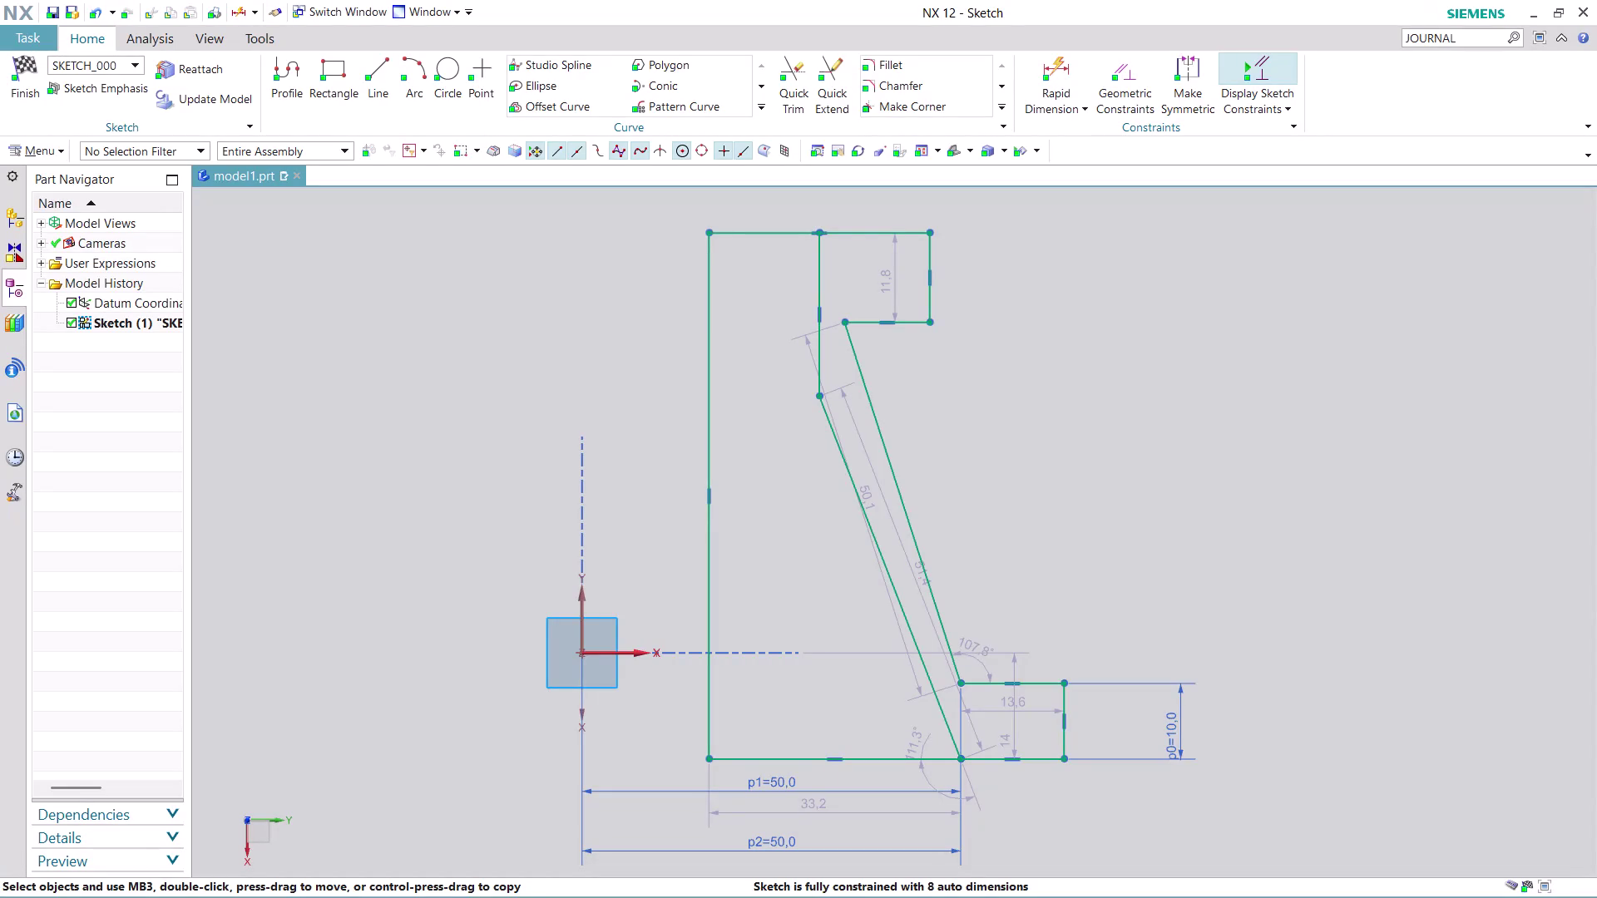
Dimension the overall width from the Y datum axis to the right end edge as 145/2.
scroll(down, 3)
scroll(up, 3)
scroll(down, 3)
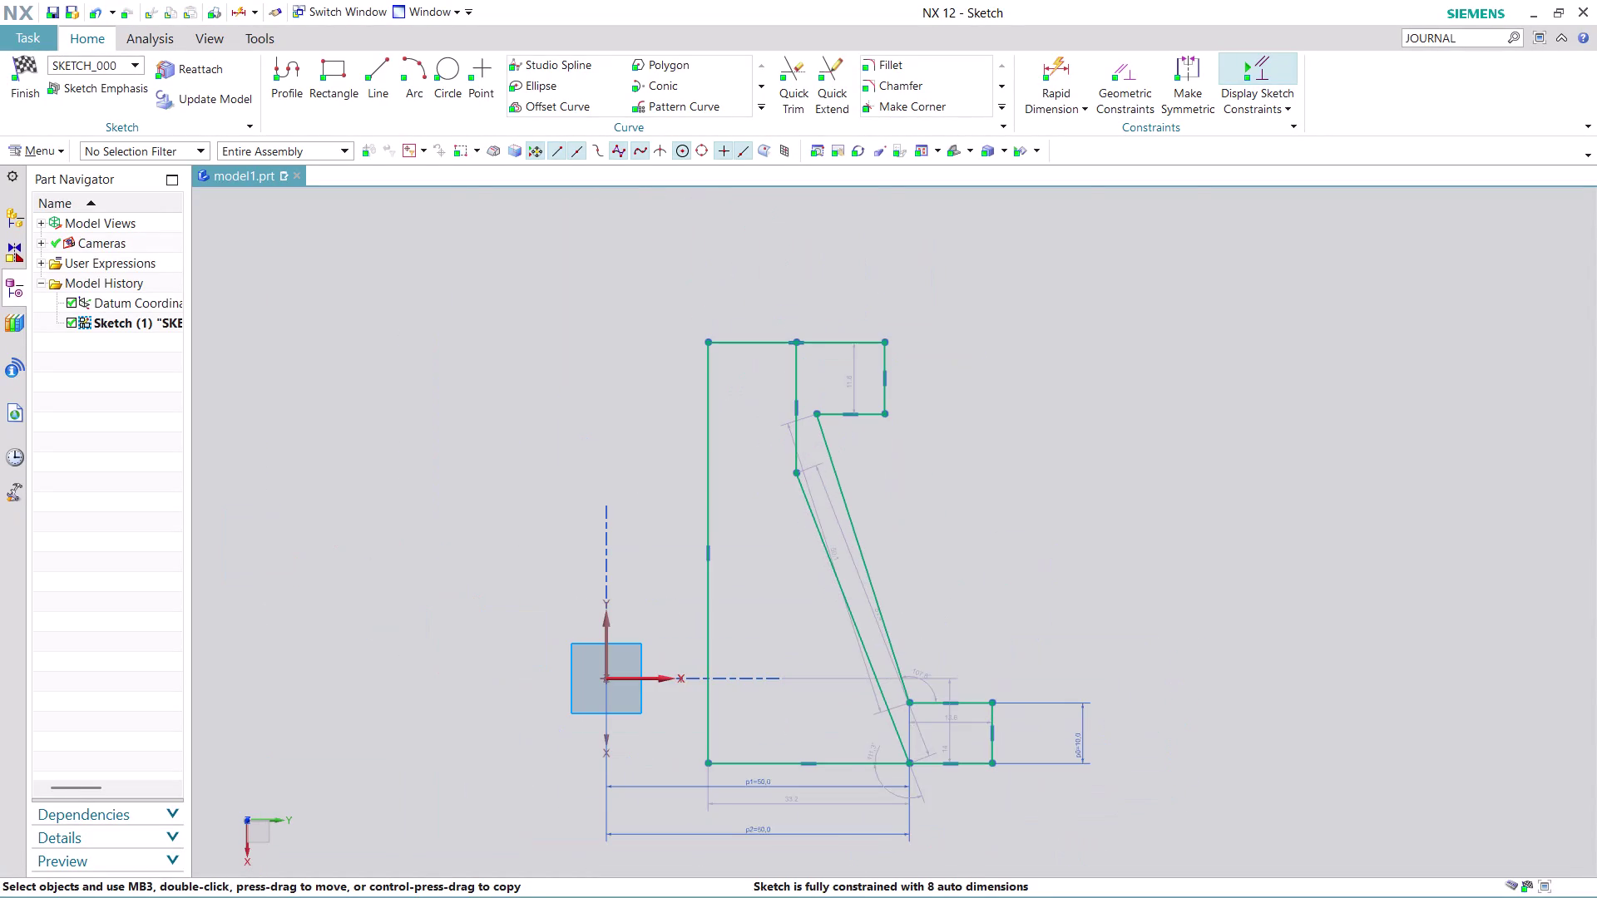
middle_drag(1016, 824, 1017, 638)
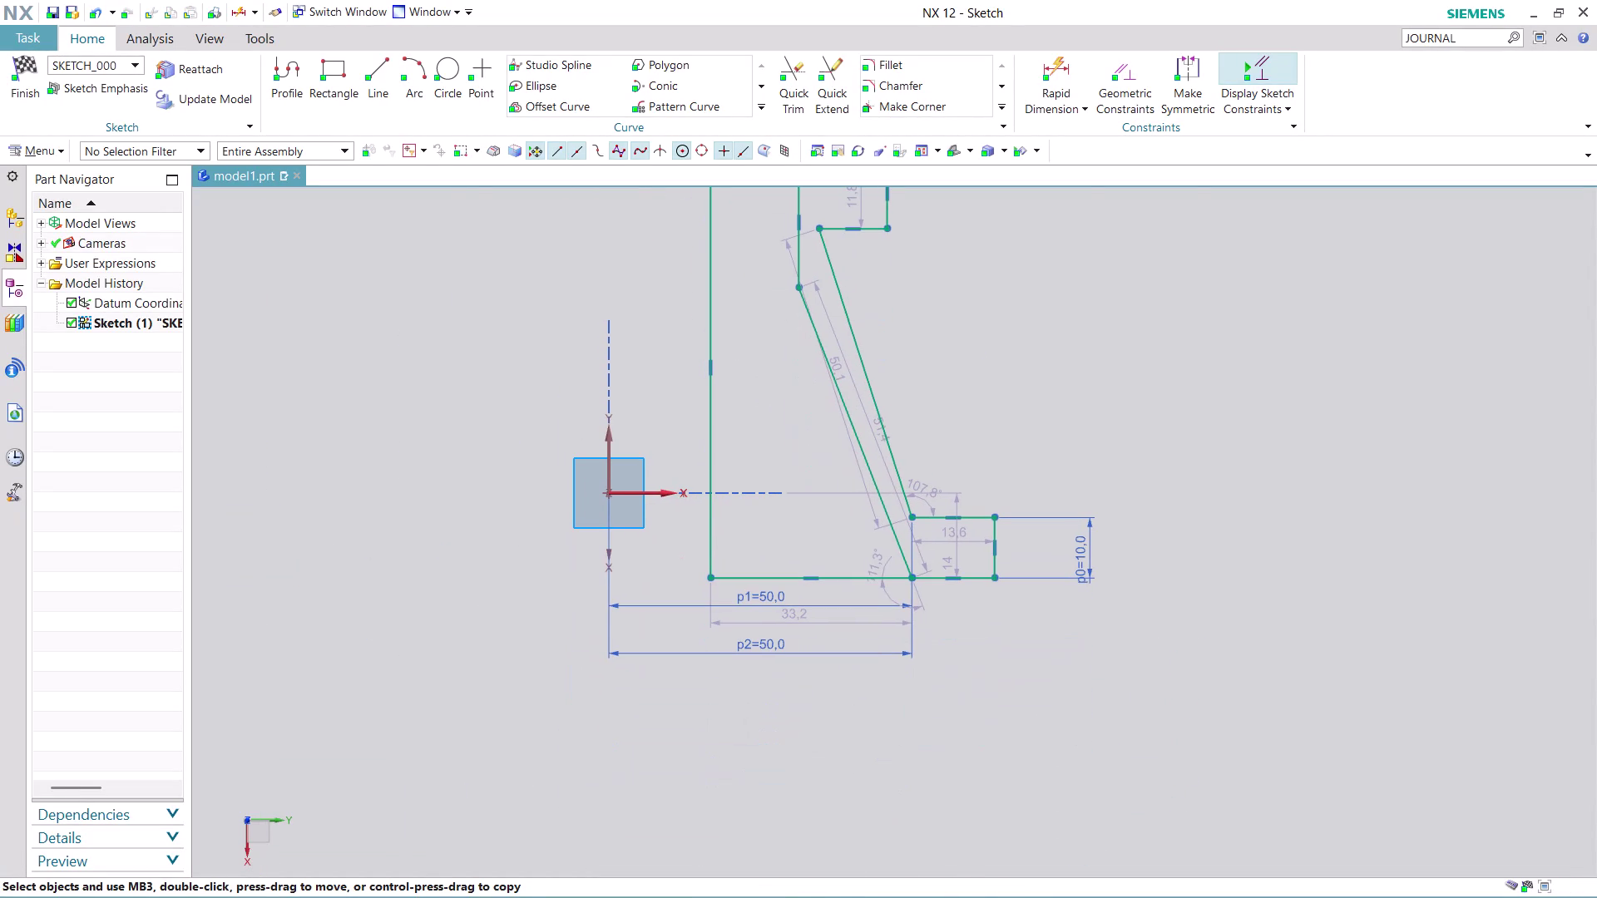
click(1059, 64)
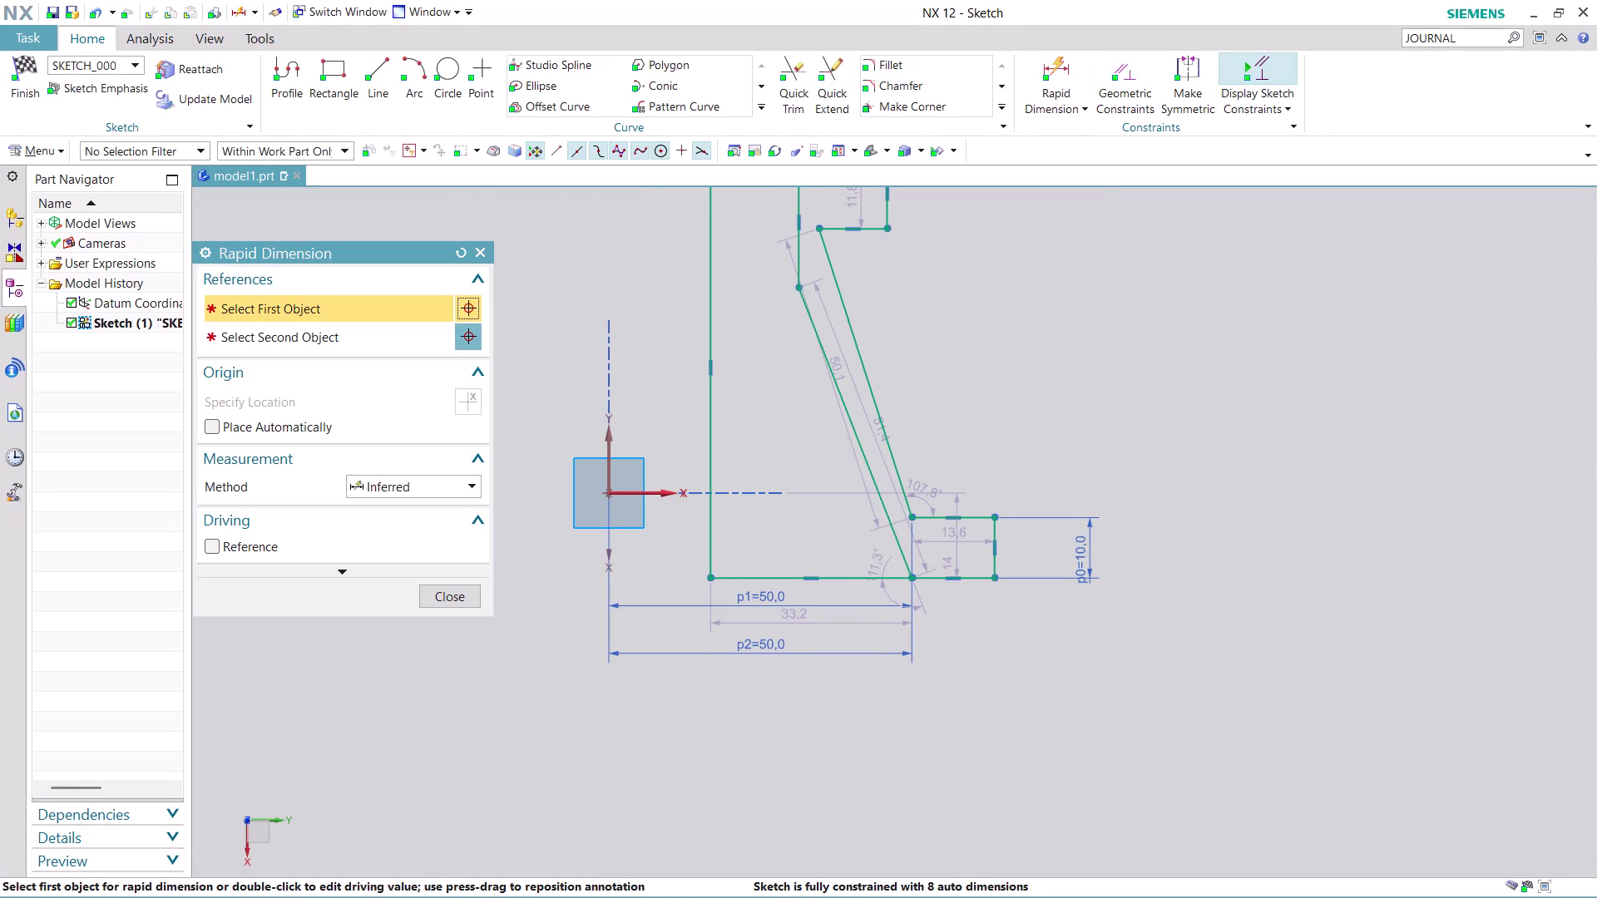
click(993, 533)
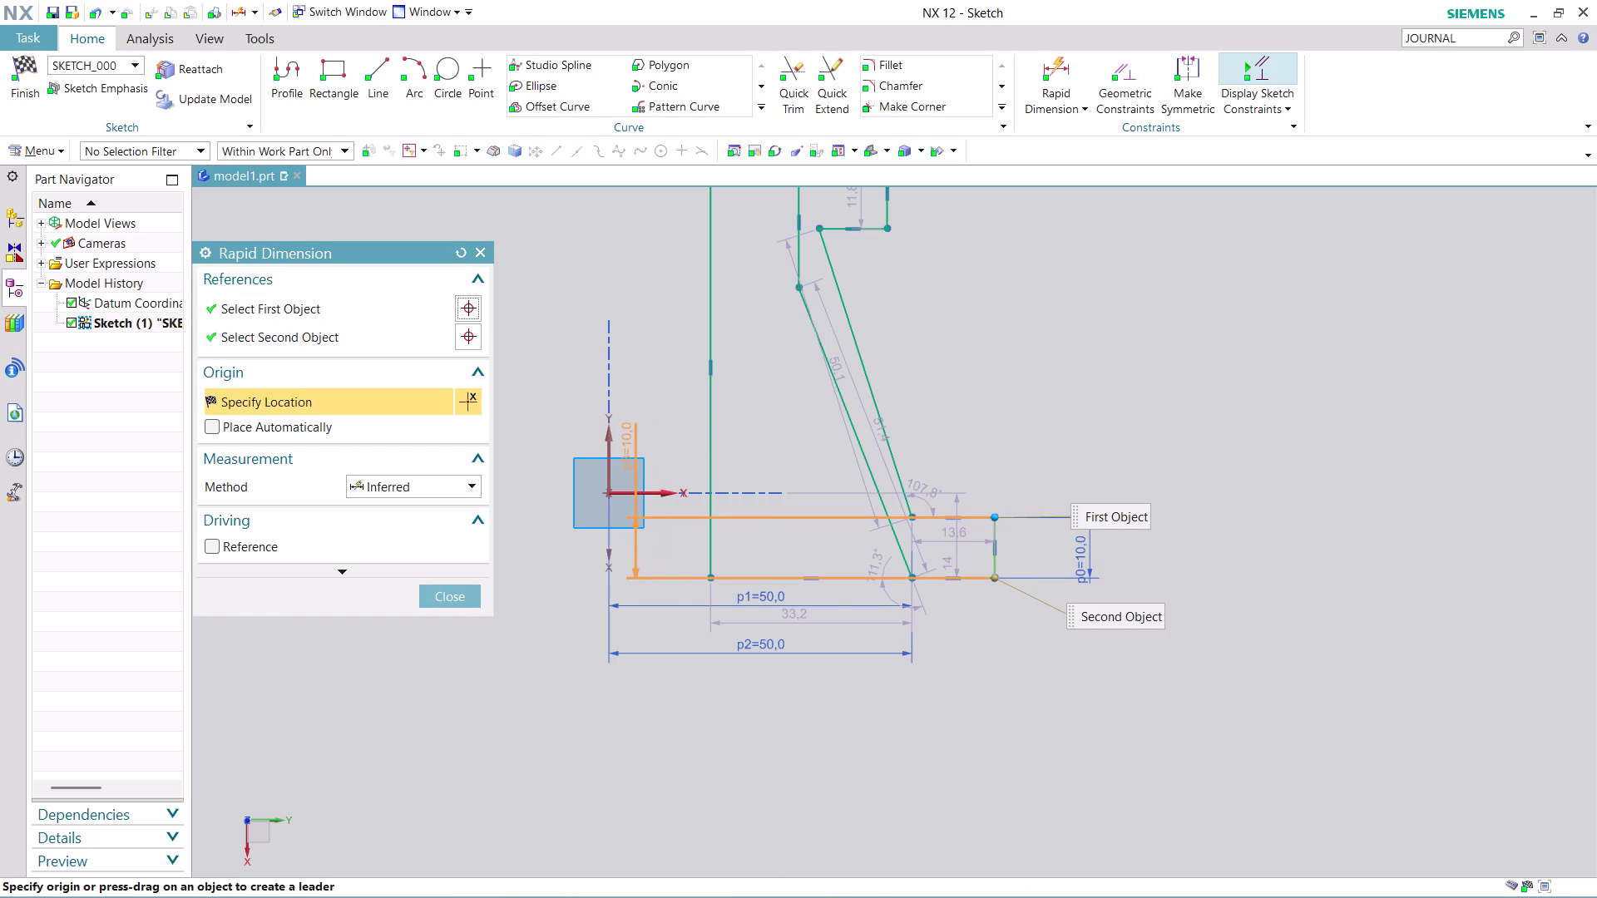
click(610, 438)
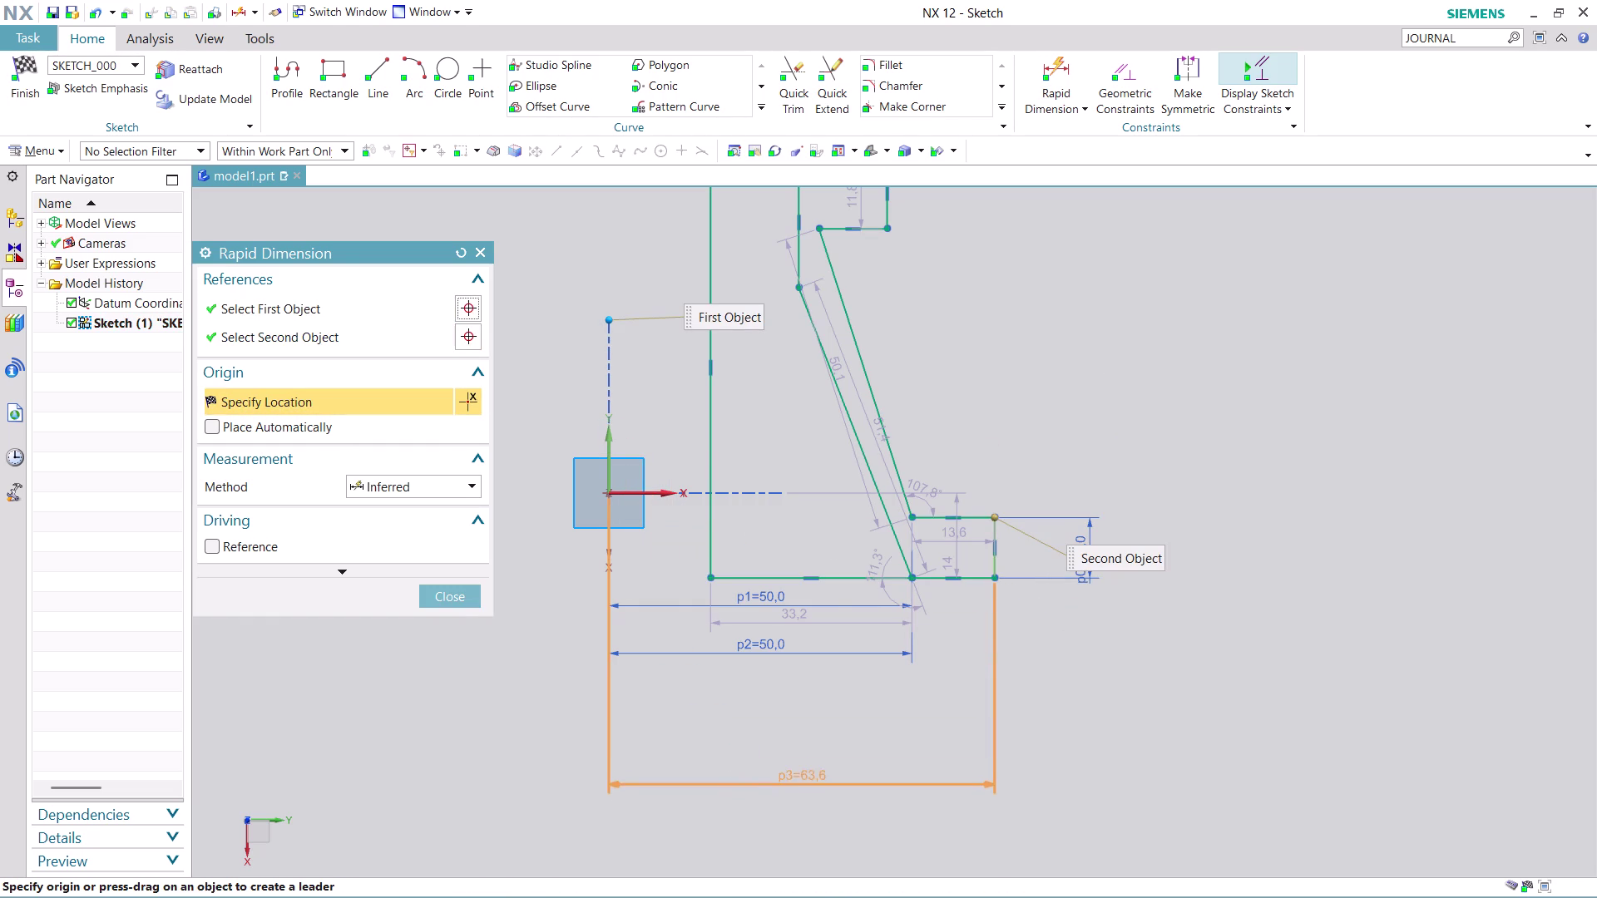
click(792, 726)
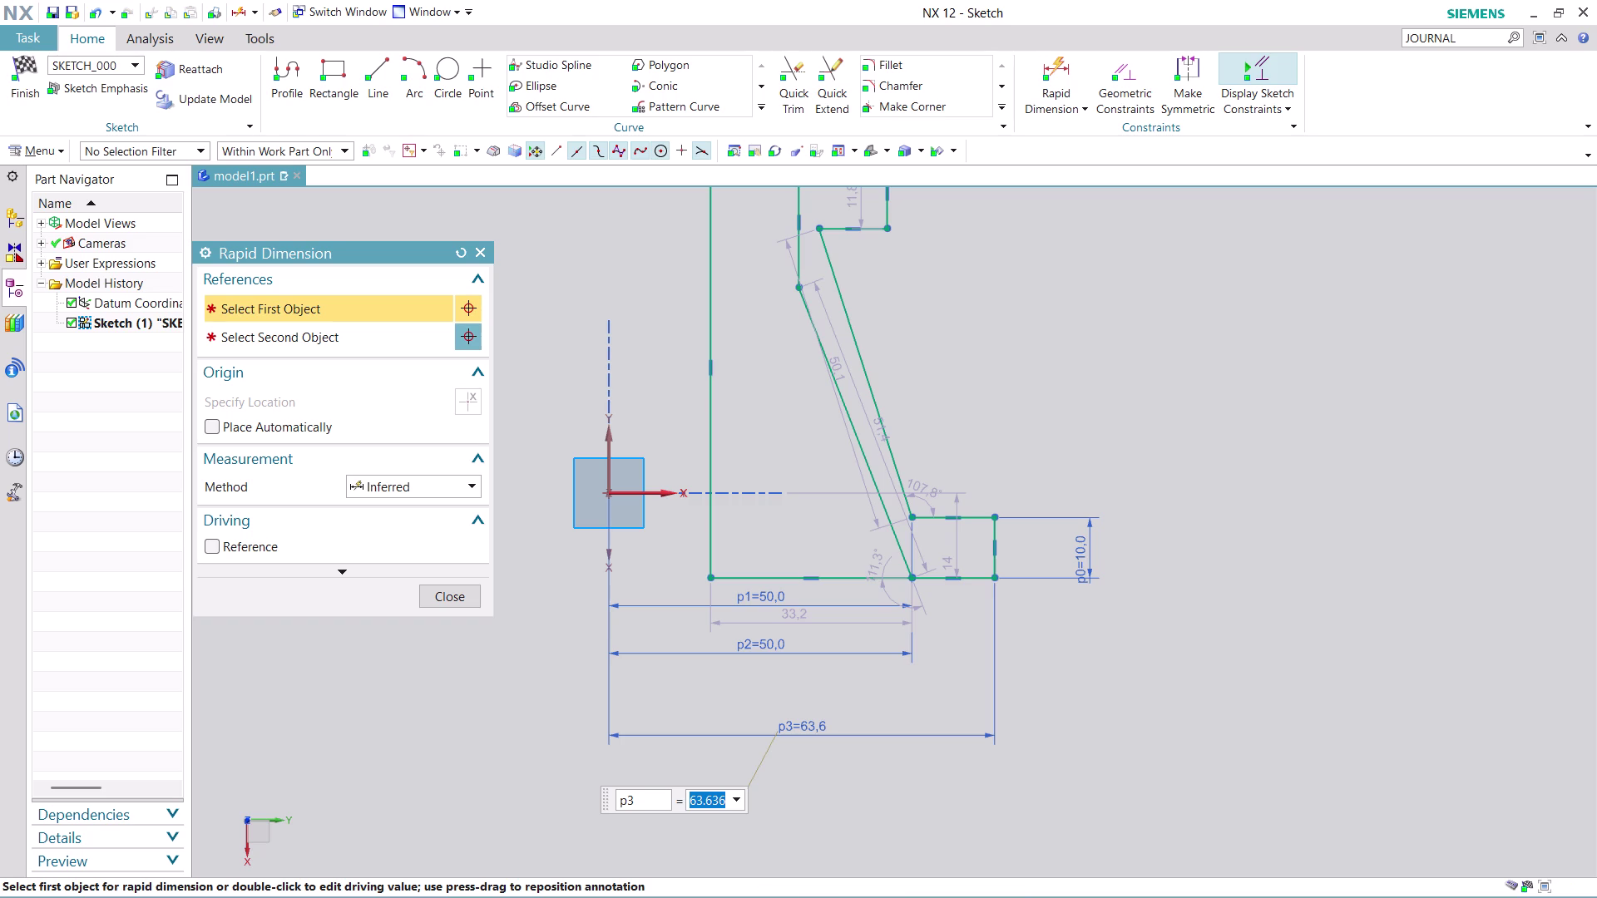
text(145/)
text(2)
key(Return)
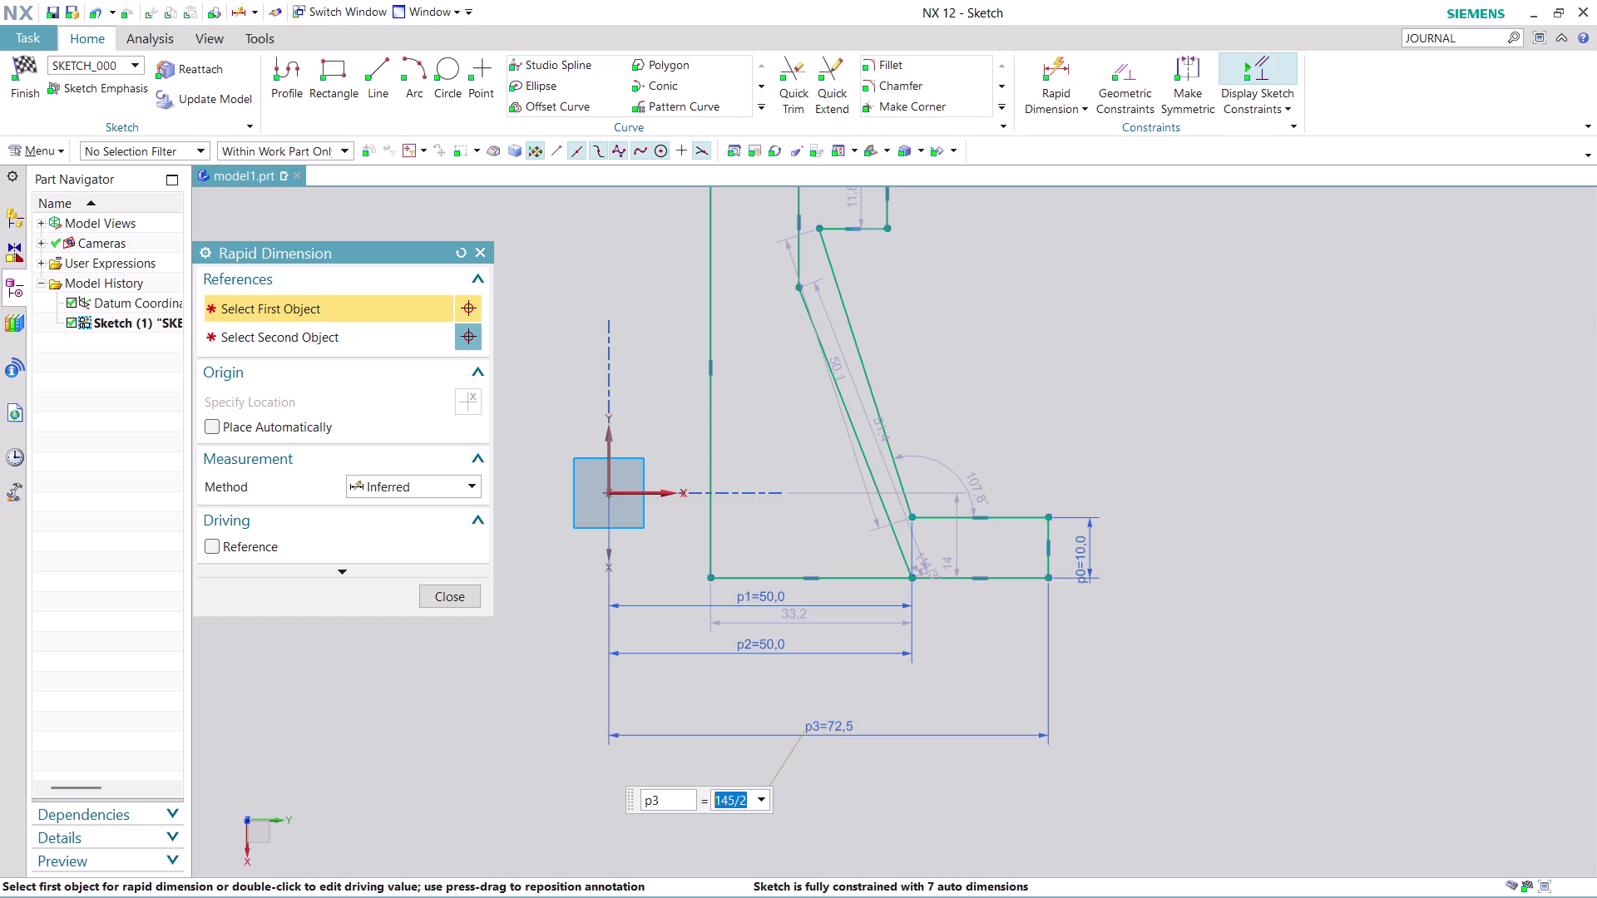
scroll(down, 3)
scroll(up, 3)
scroll(up, 3)
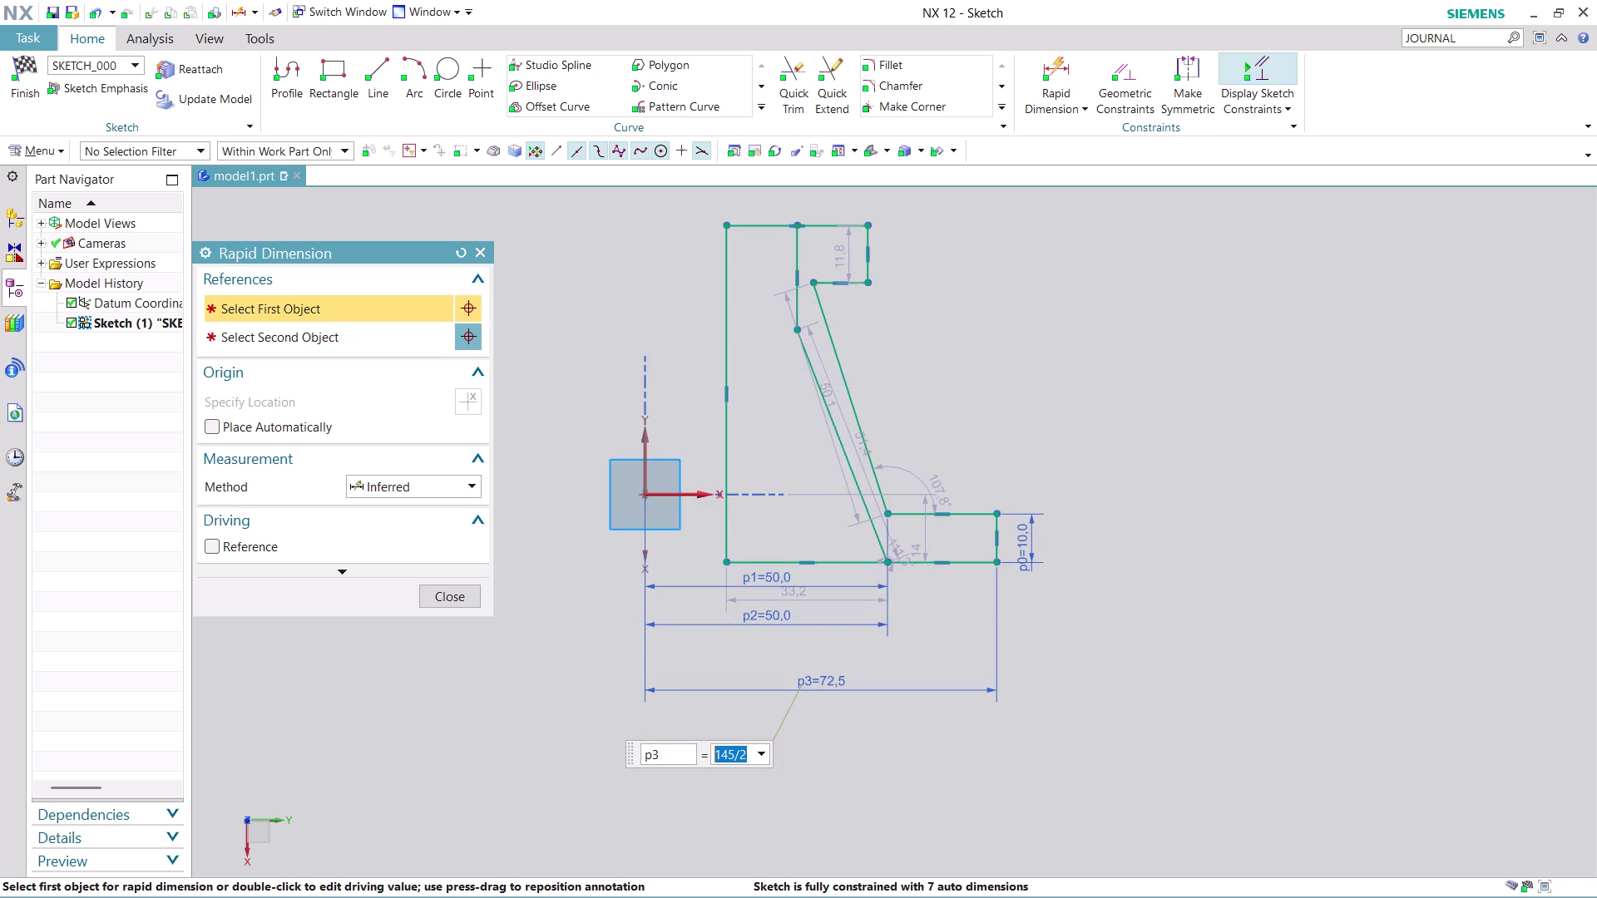
Pick the two slanted lines, then cancel the unwanted angle dimension.
scroll(up, 3)
scroll(down, 3)
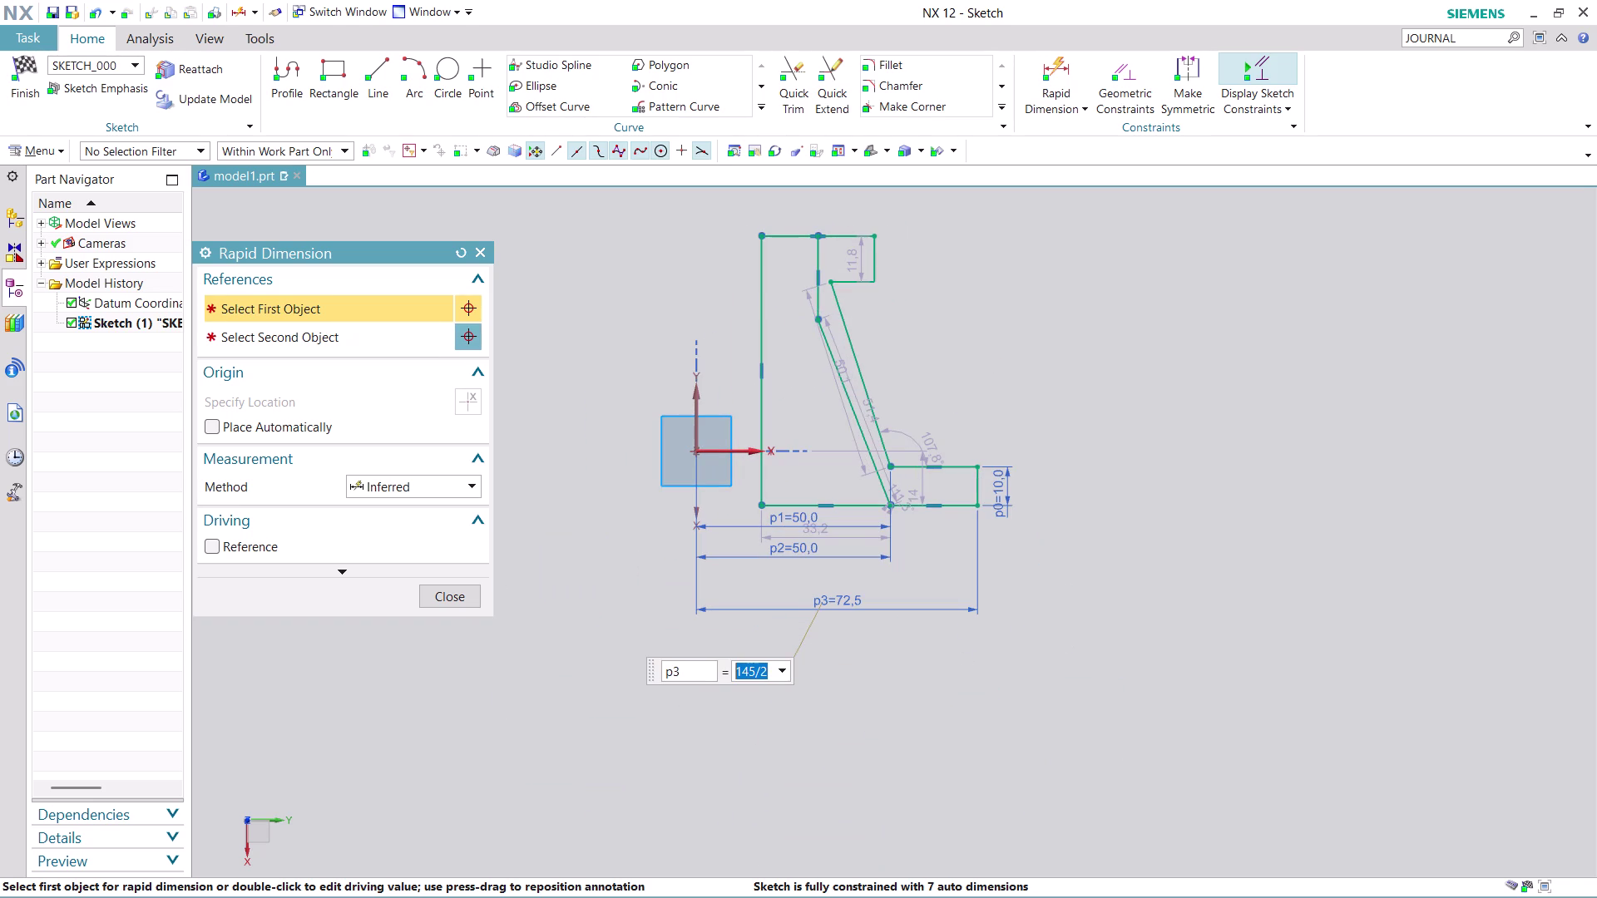
click(836, 360)
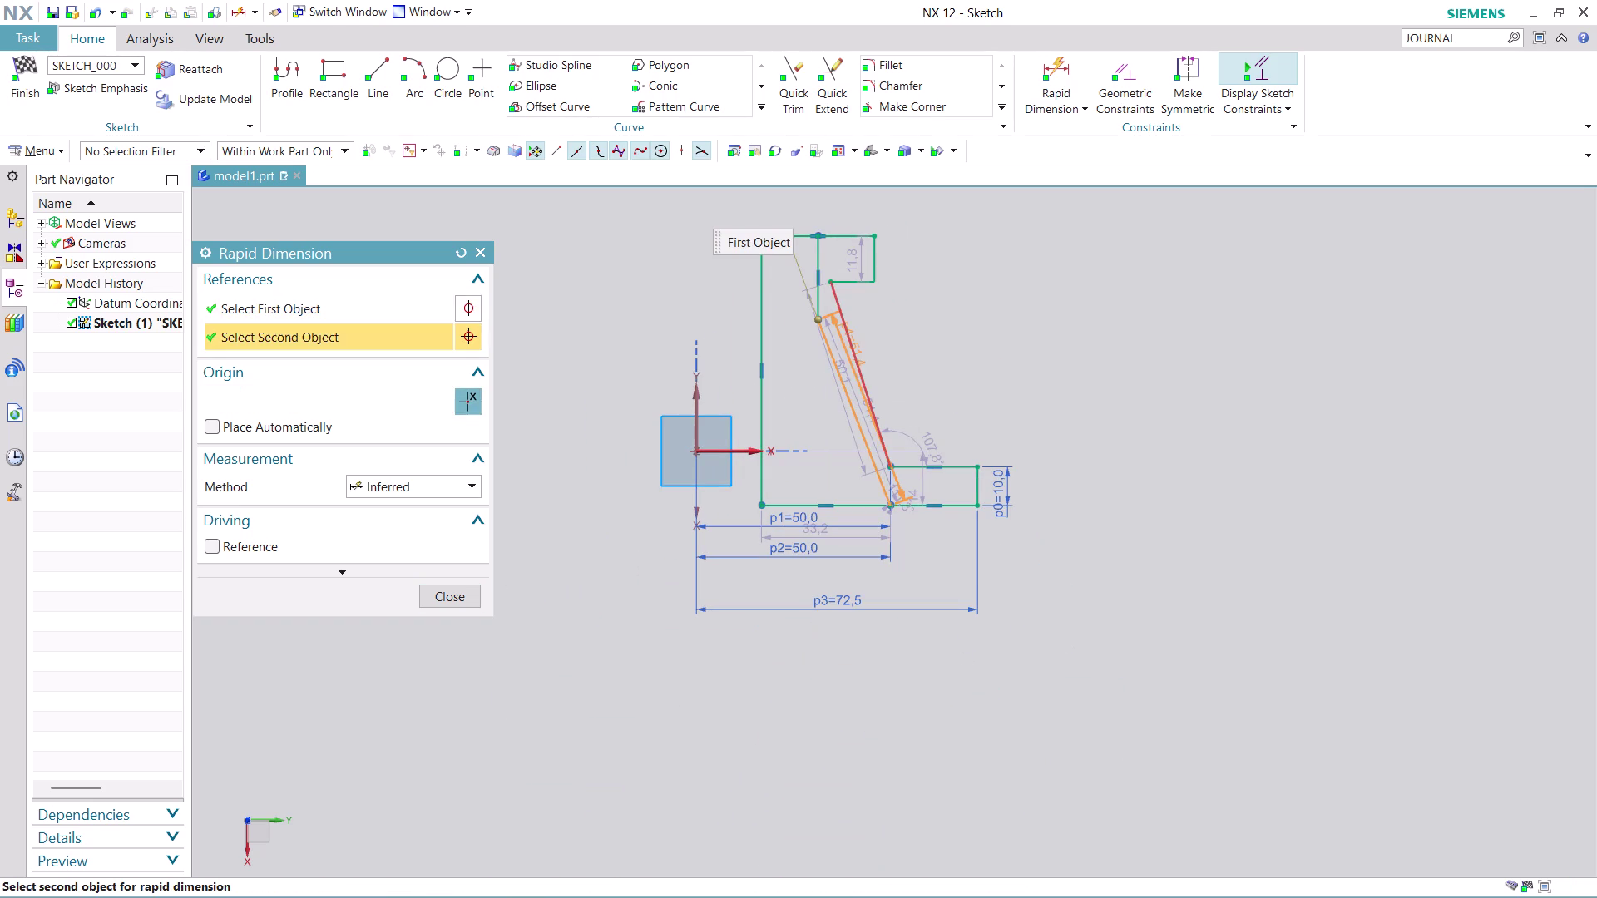
click(853, 343)
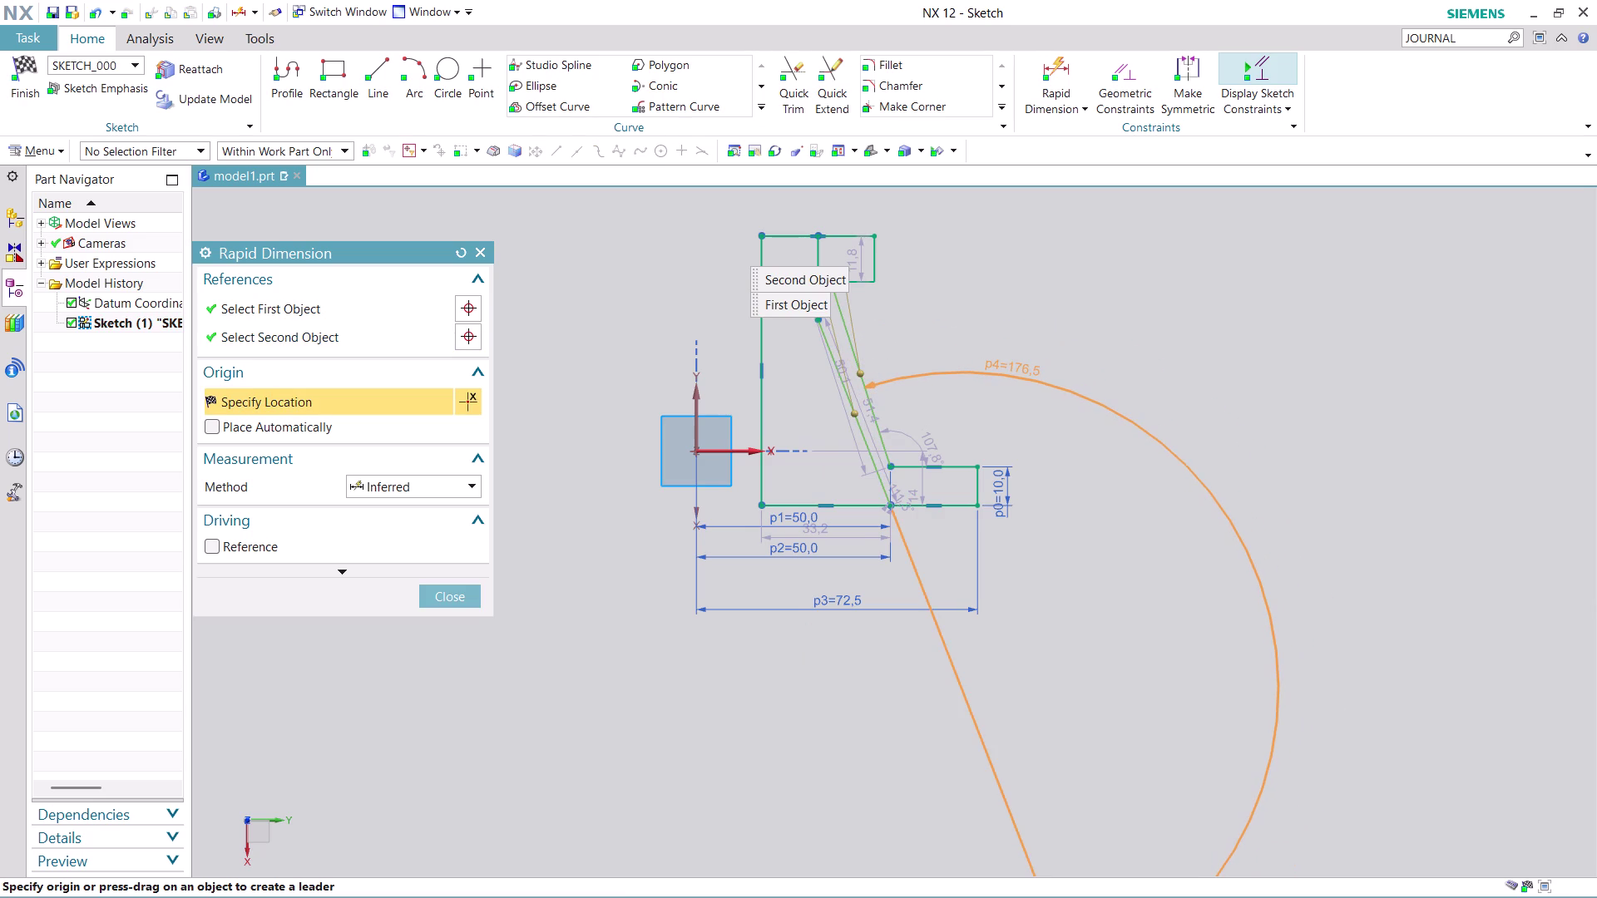
key(Escape)
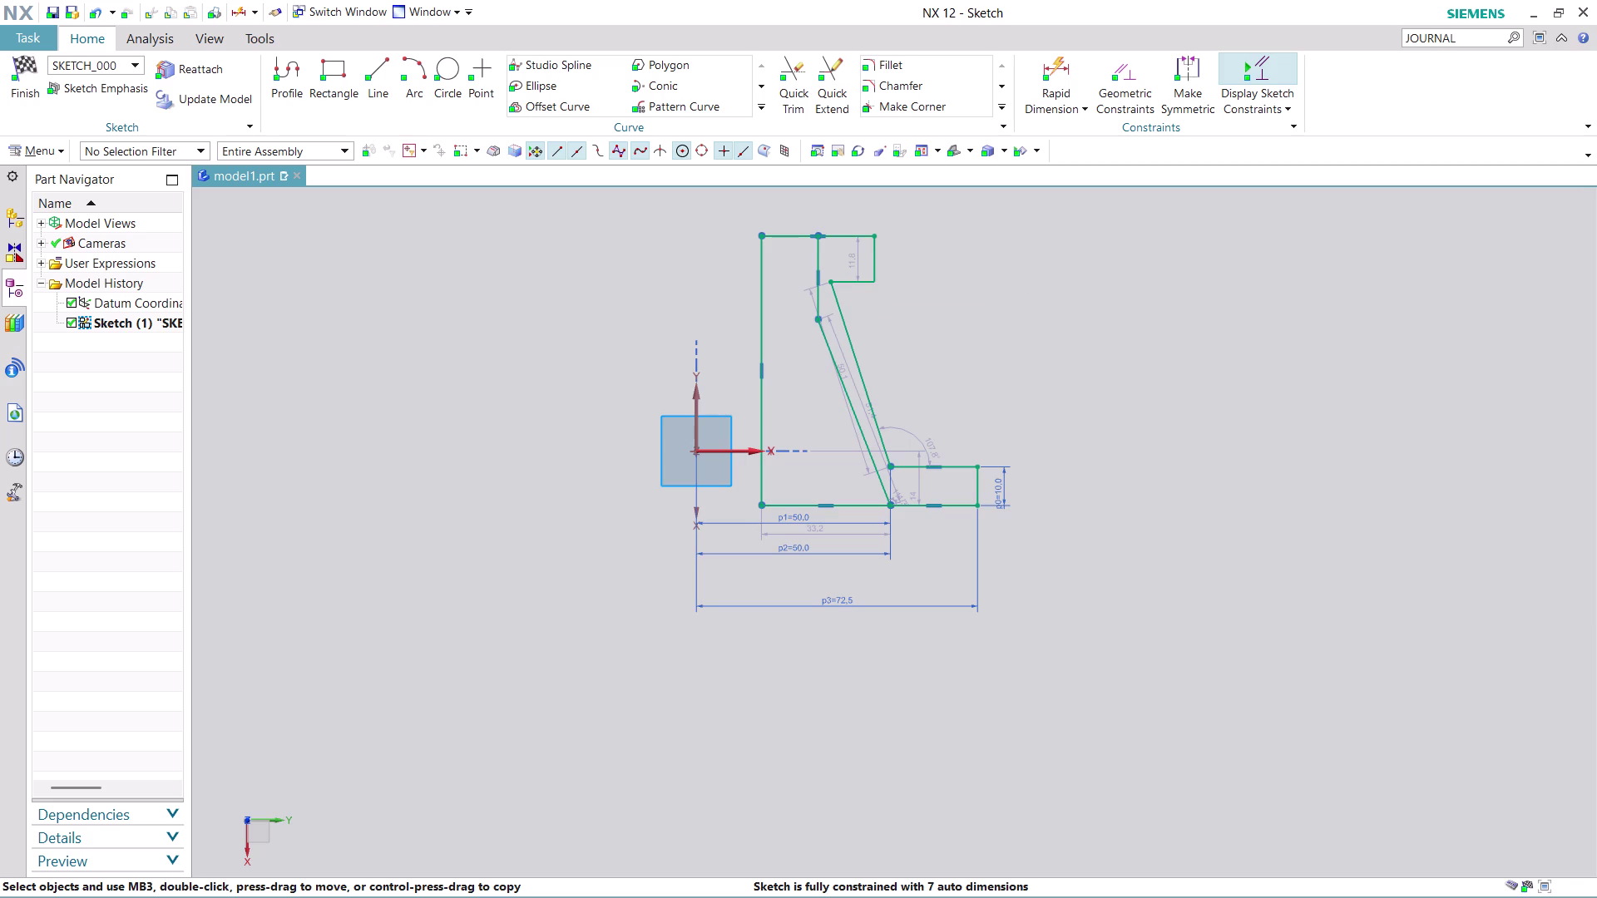
Delete Line9 from the bracket profile sketch.
right_click(822, 258)
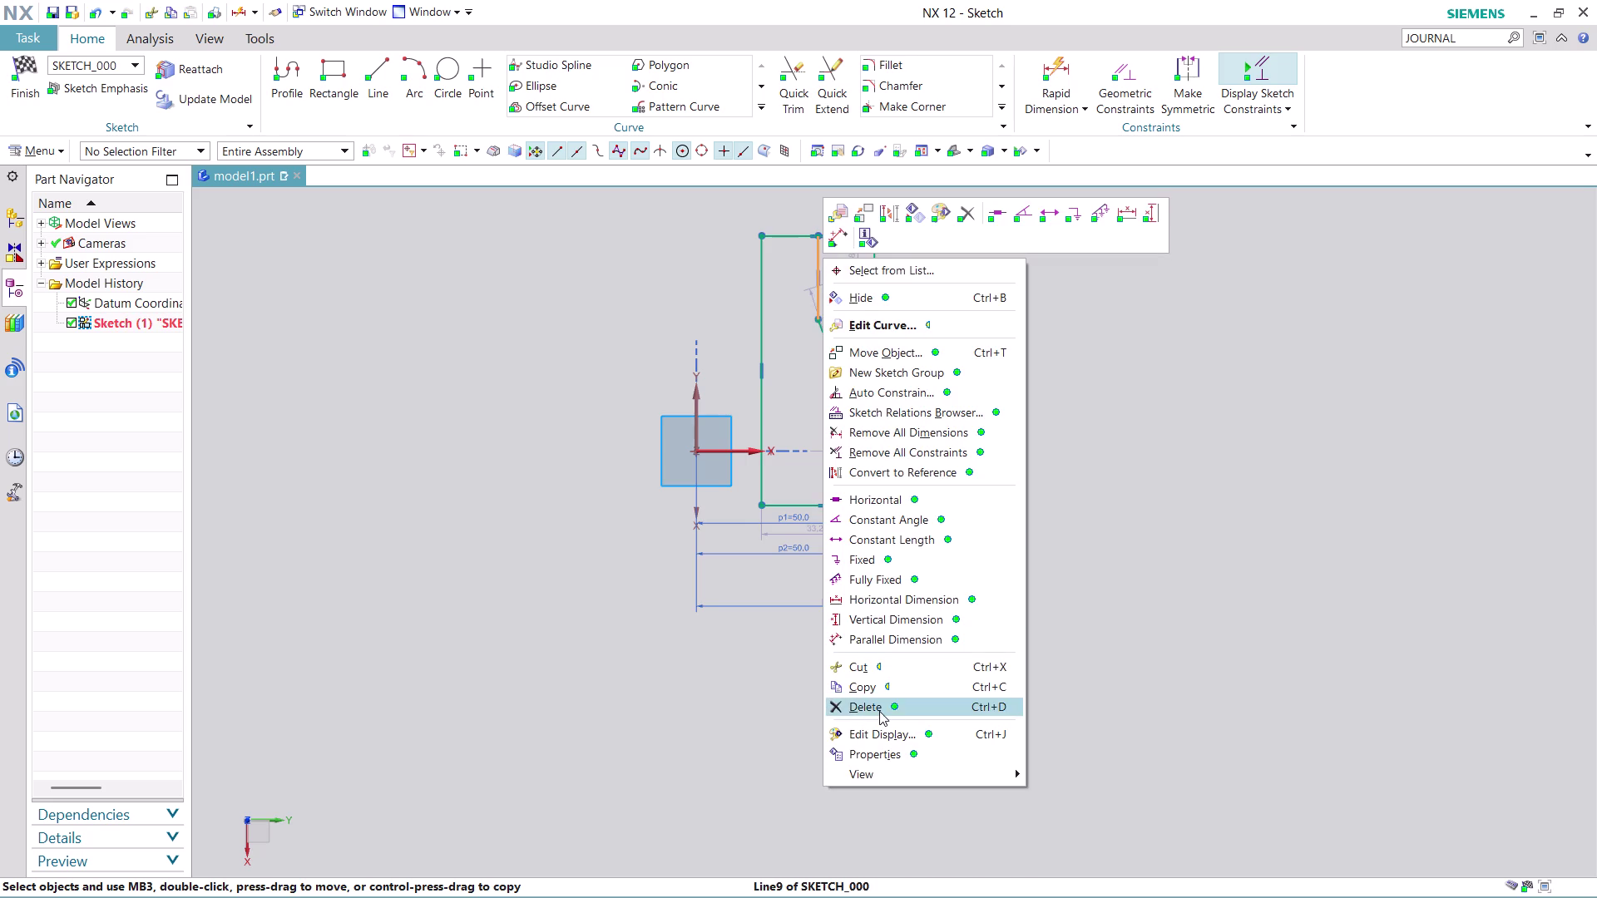
click(879, 711)
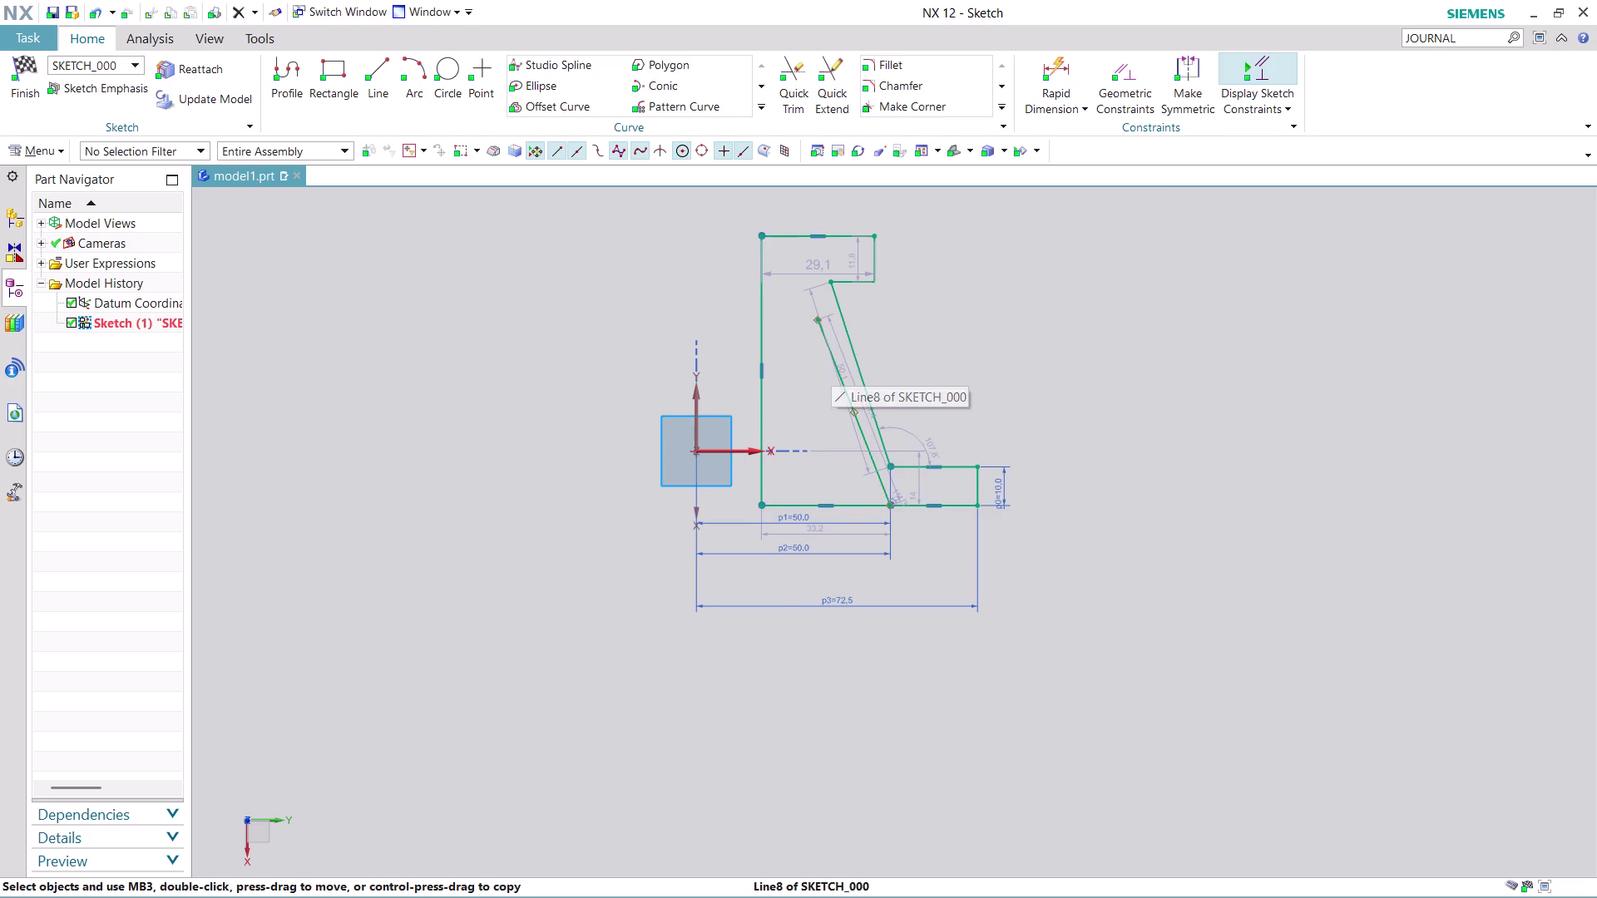
click(1048, 62)
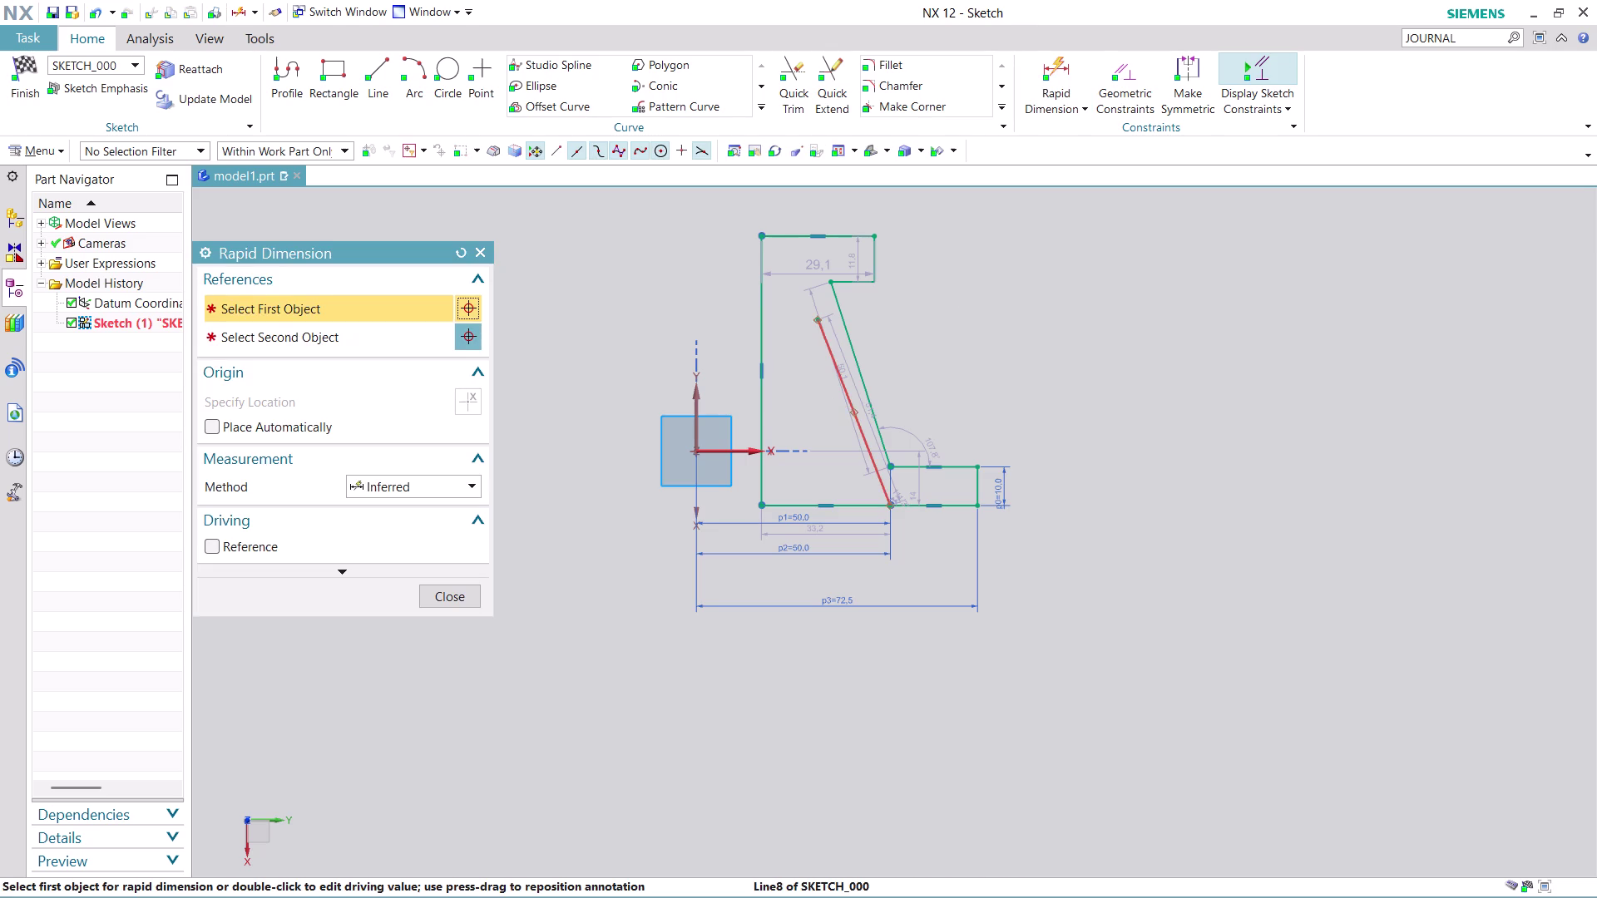
Dimension the slanted-leg thickness between the inner and outer slanted lines as 10.
click(829, 356)
click(845, 336)
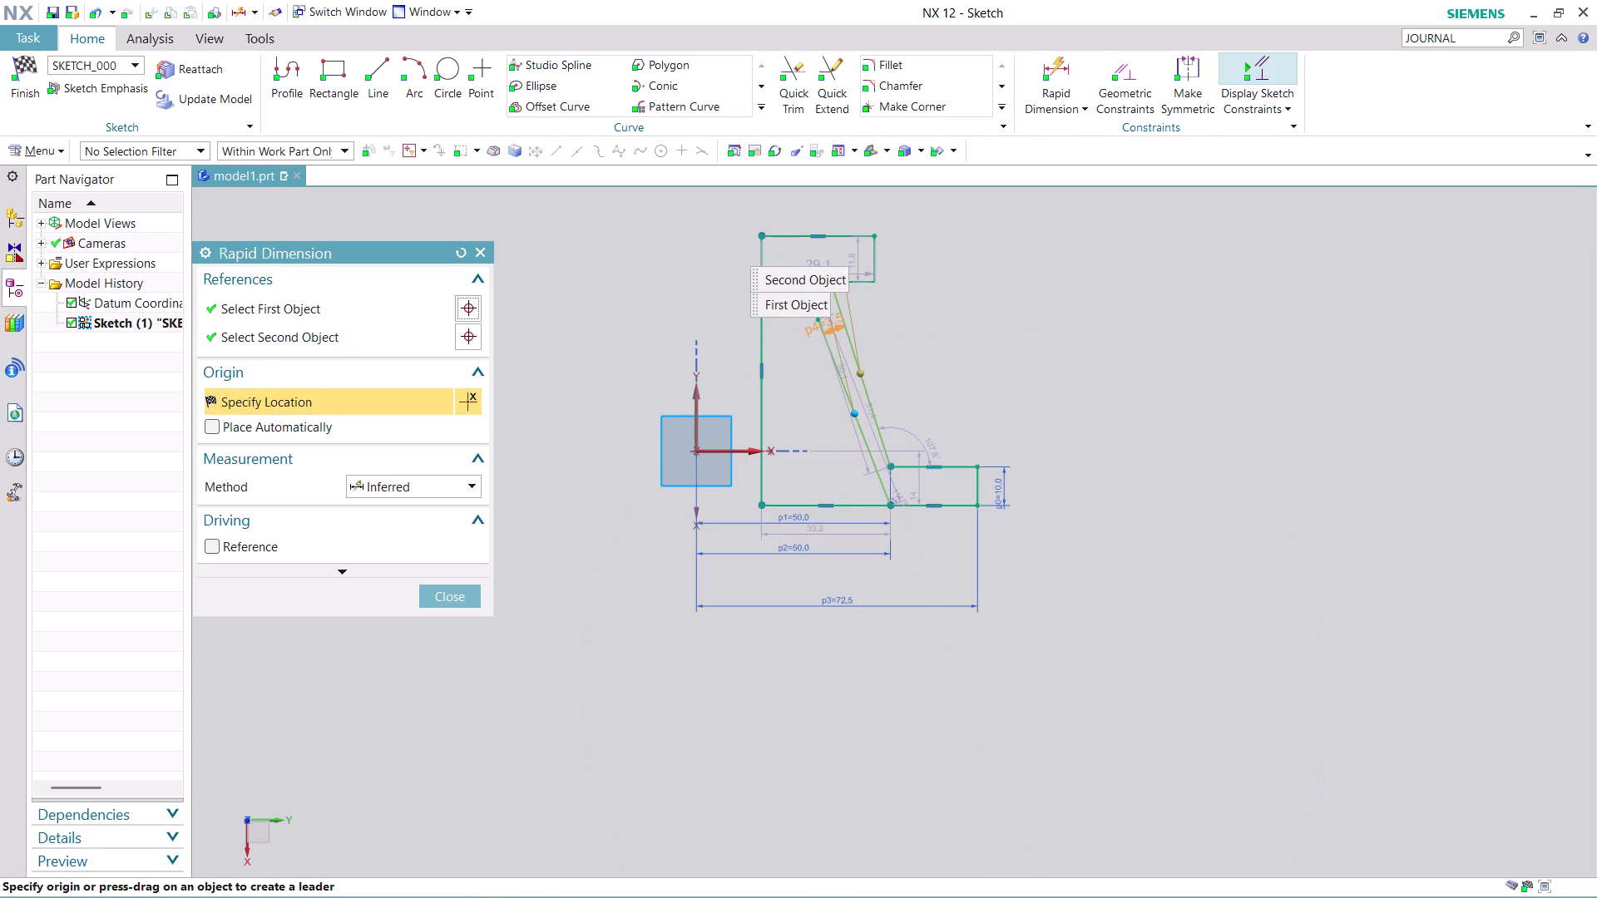
scroll(up, 3)
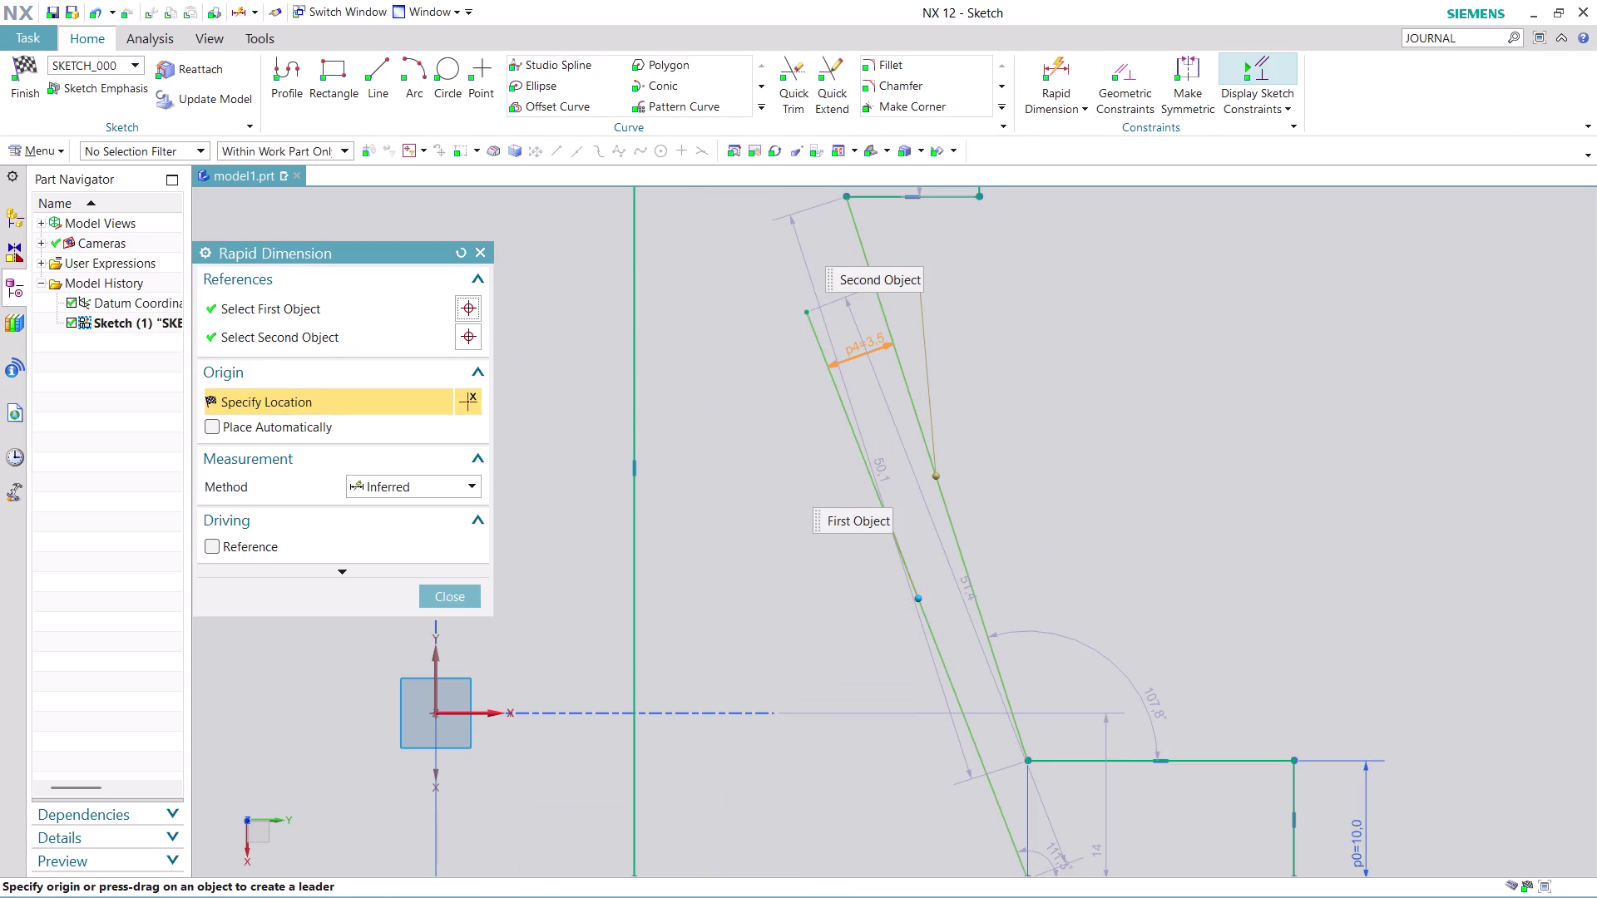
scroll(up, 3)
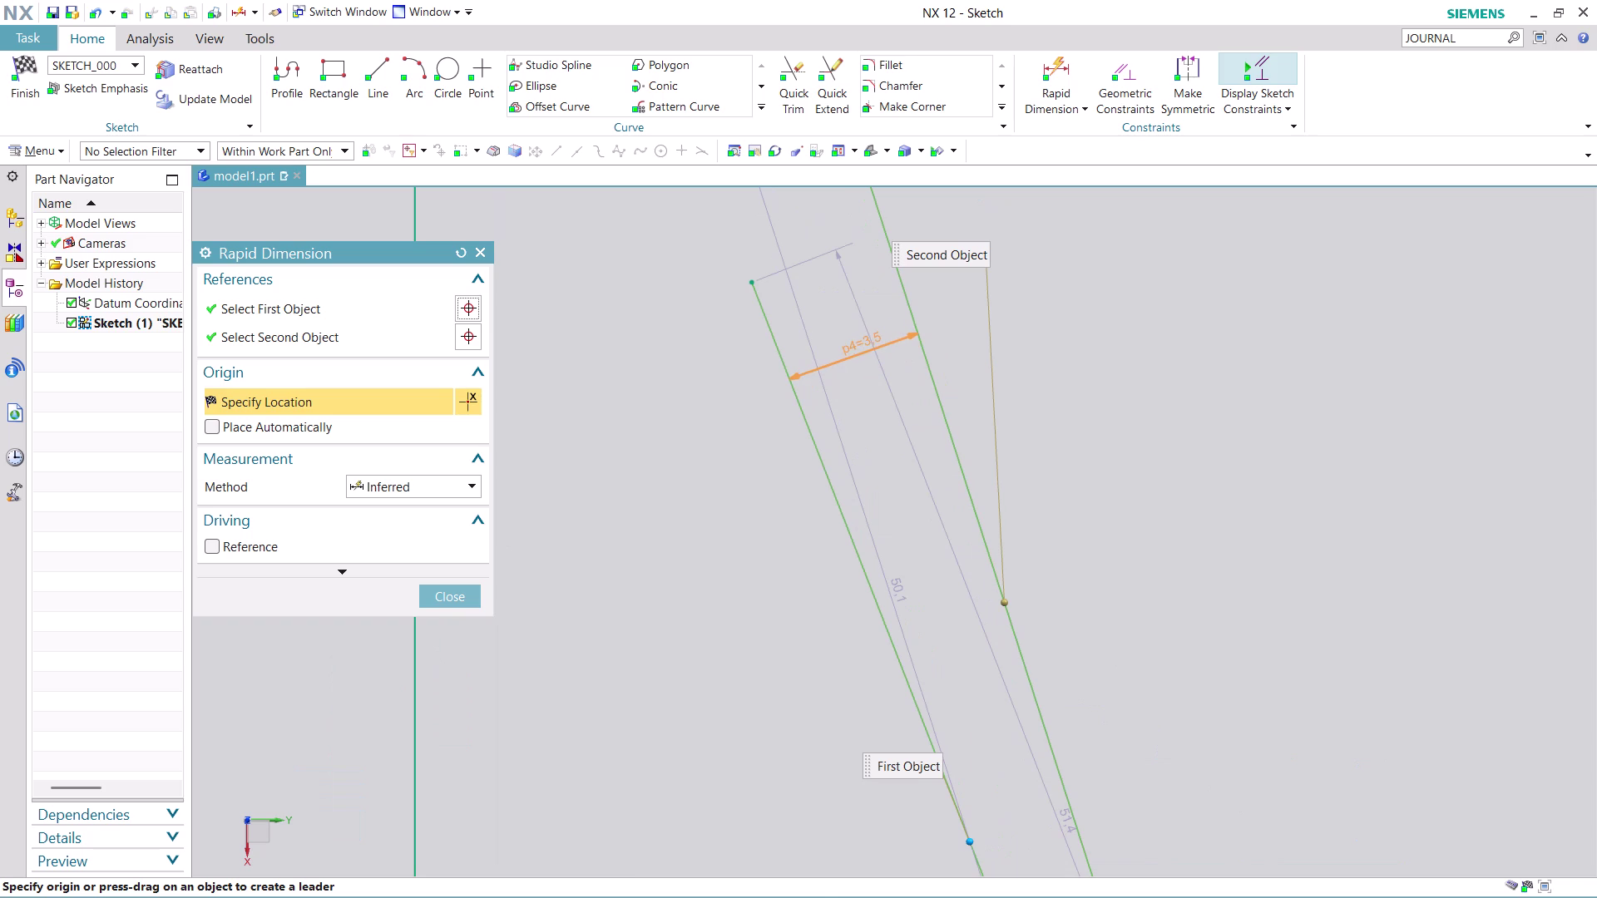
click(861, 343)
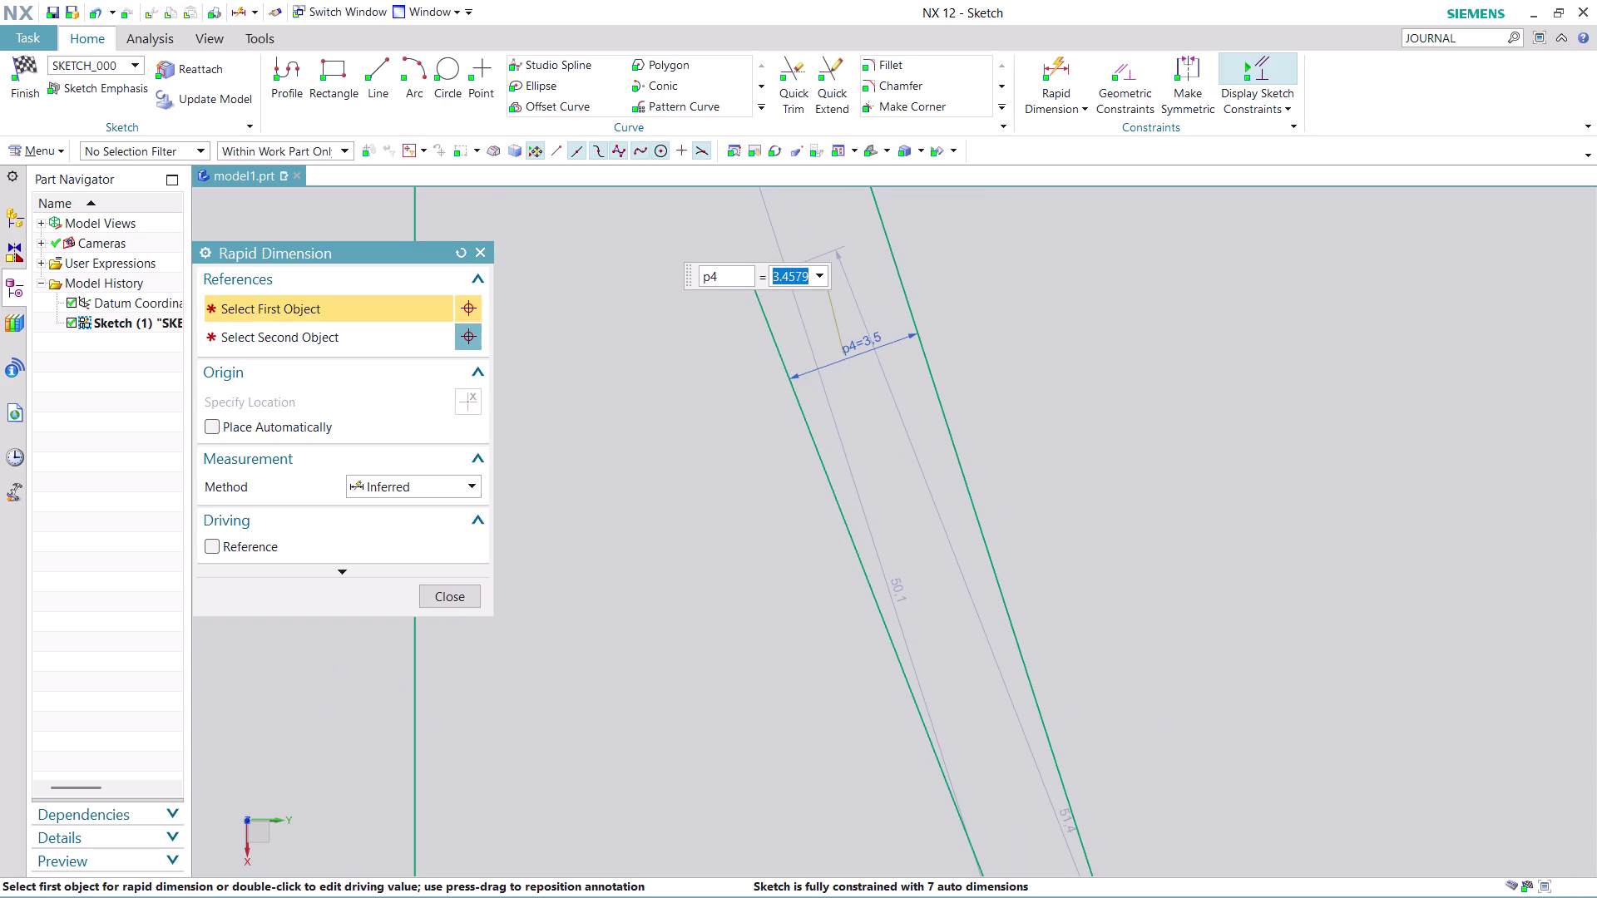
text(1)
text(0)
key(Return)
Undo the leg thickness dimension, returning the overall width p3 to 63.6.
scroll(down, 3)
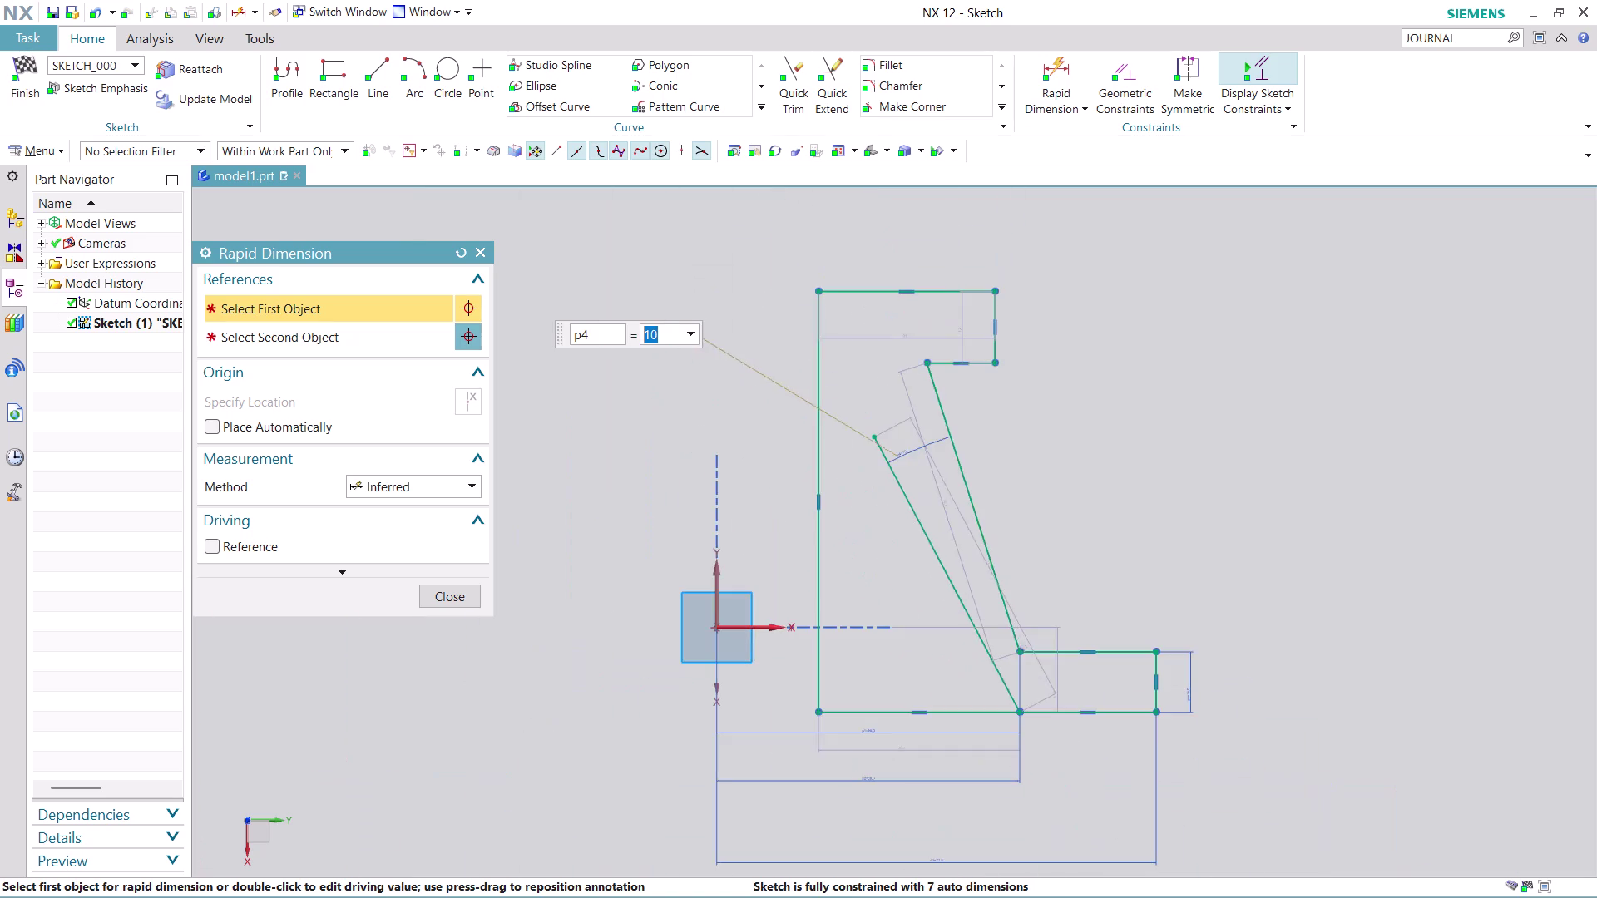
scroll(down, 3)
scroll(up, 3)
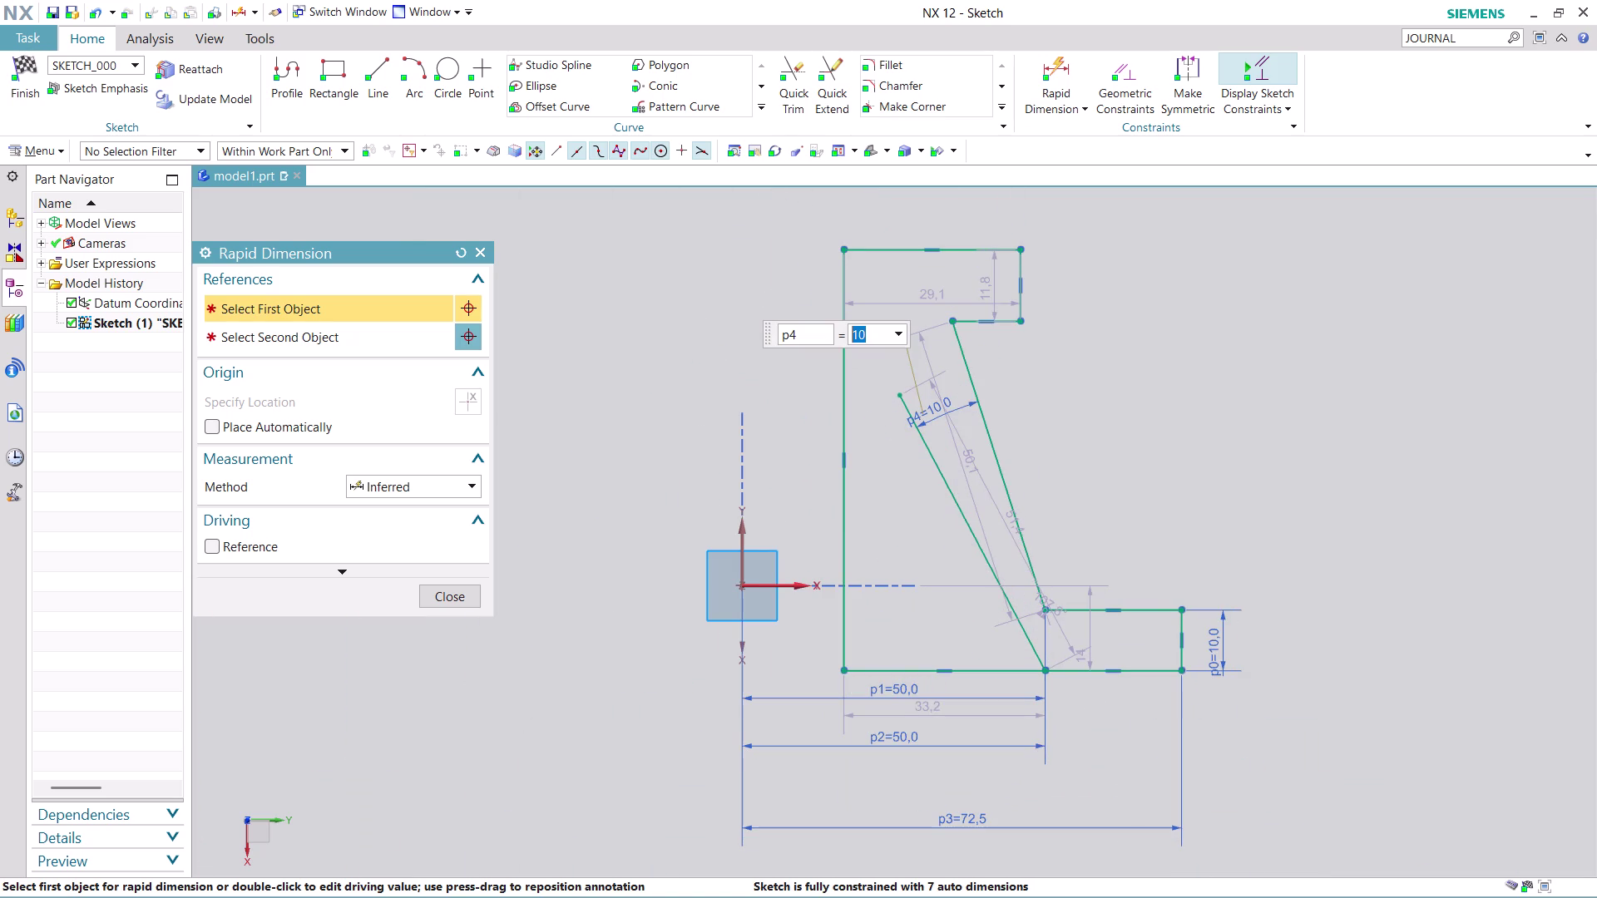
key(ctrl+z)
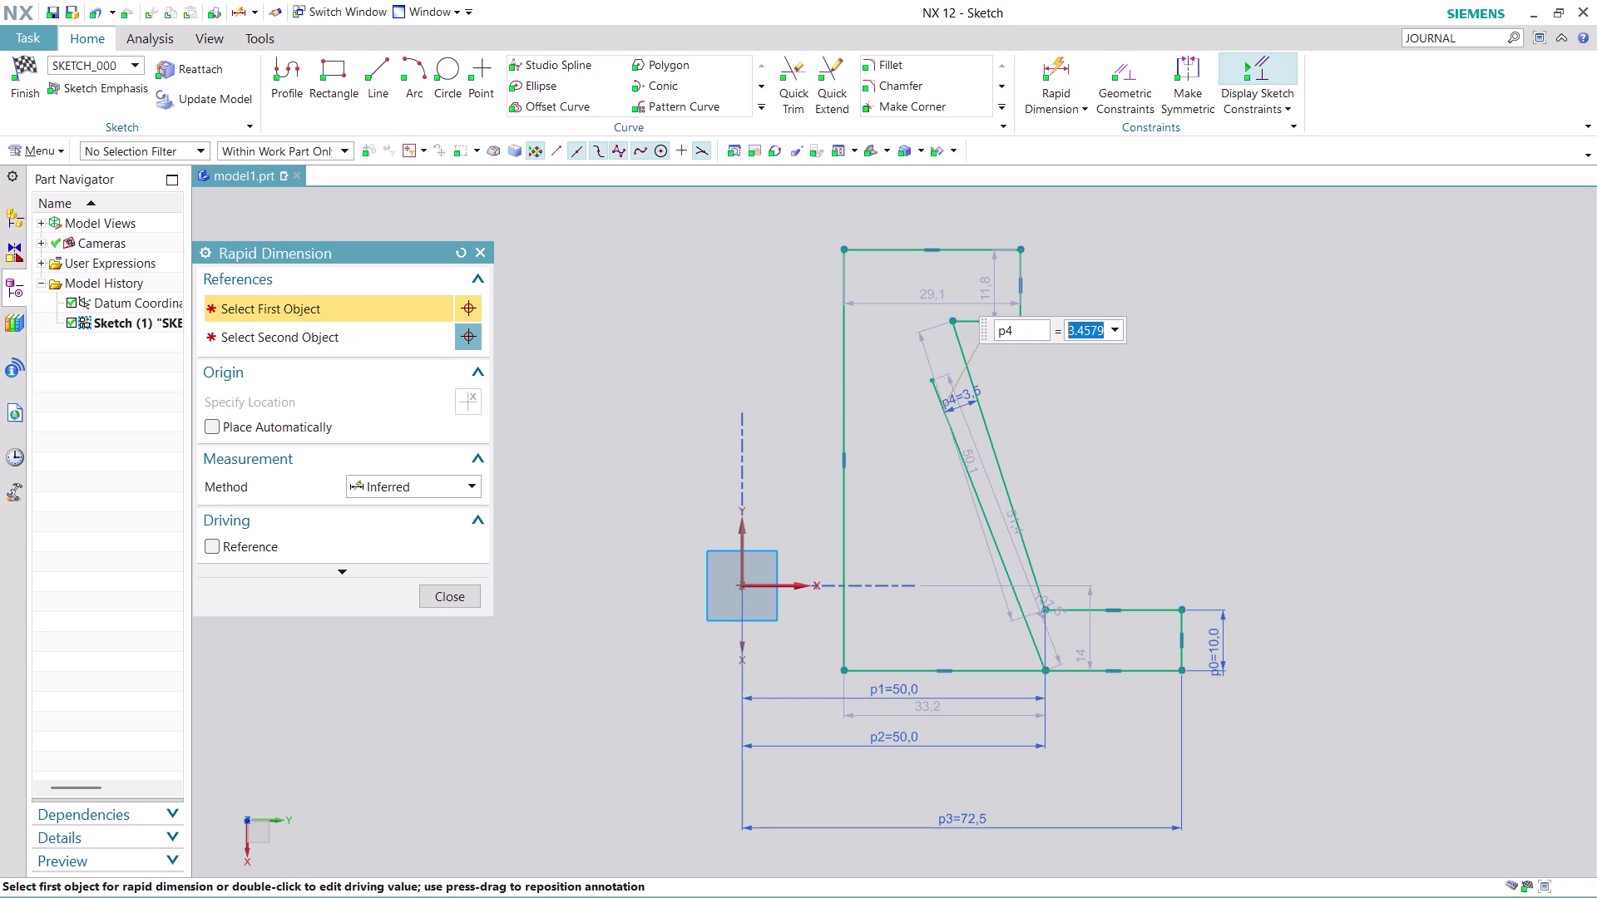
key(ctrl+z)
key(ctrl+z)
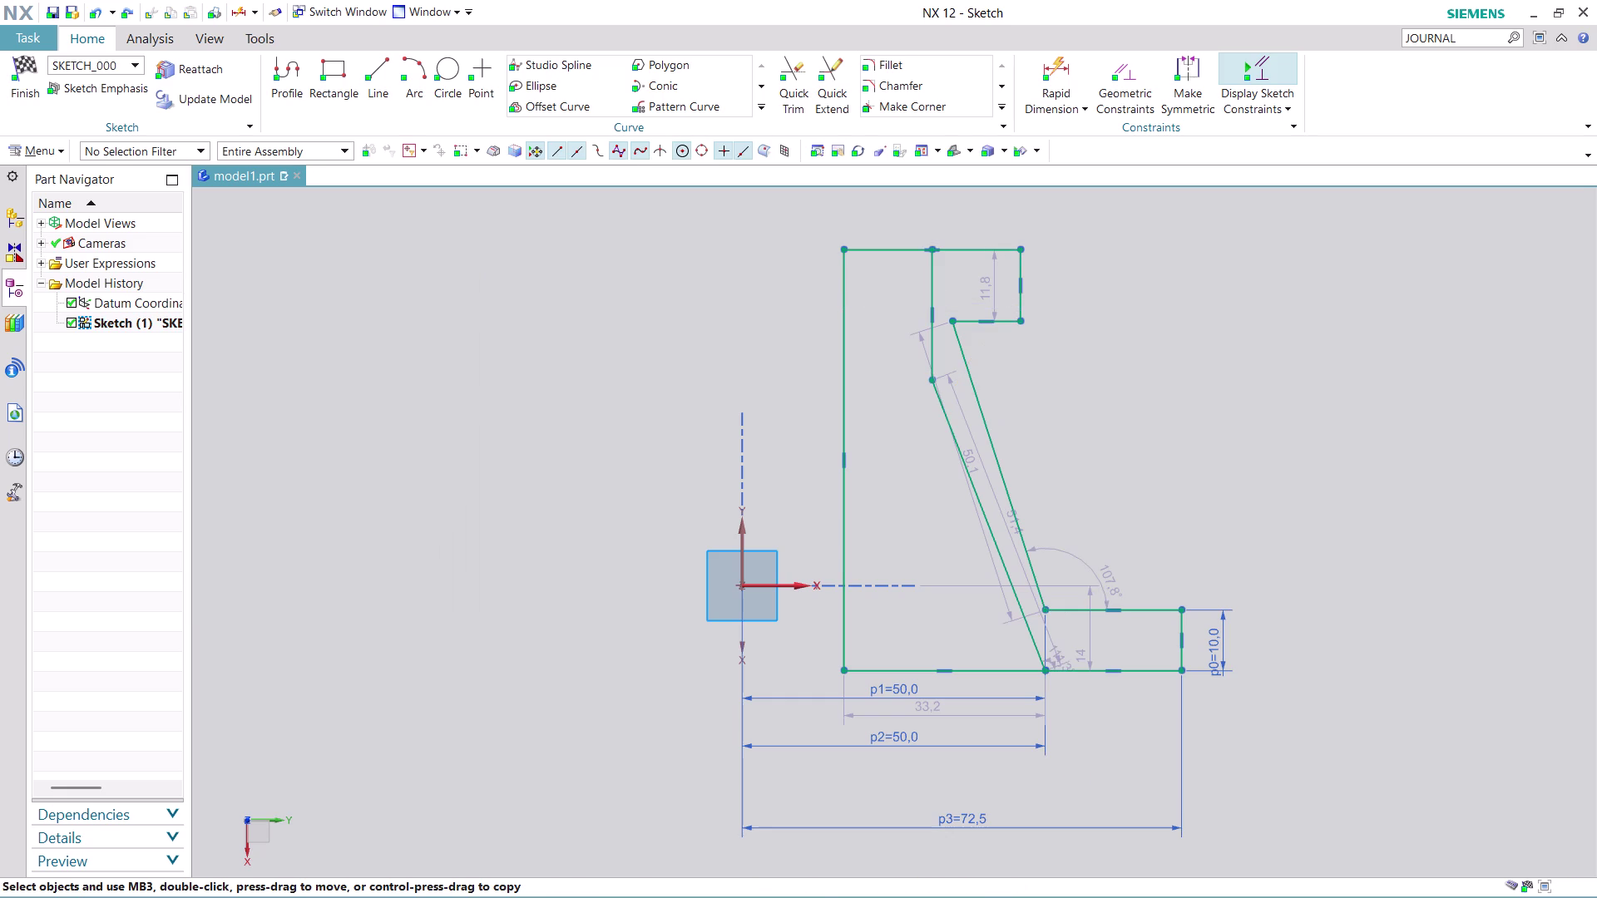
key(ctrl+z)
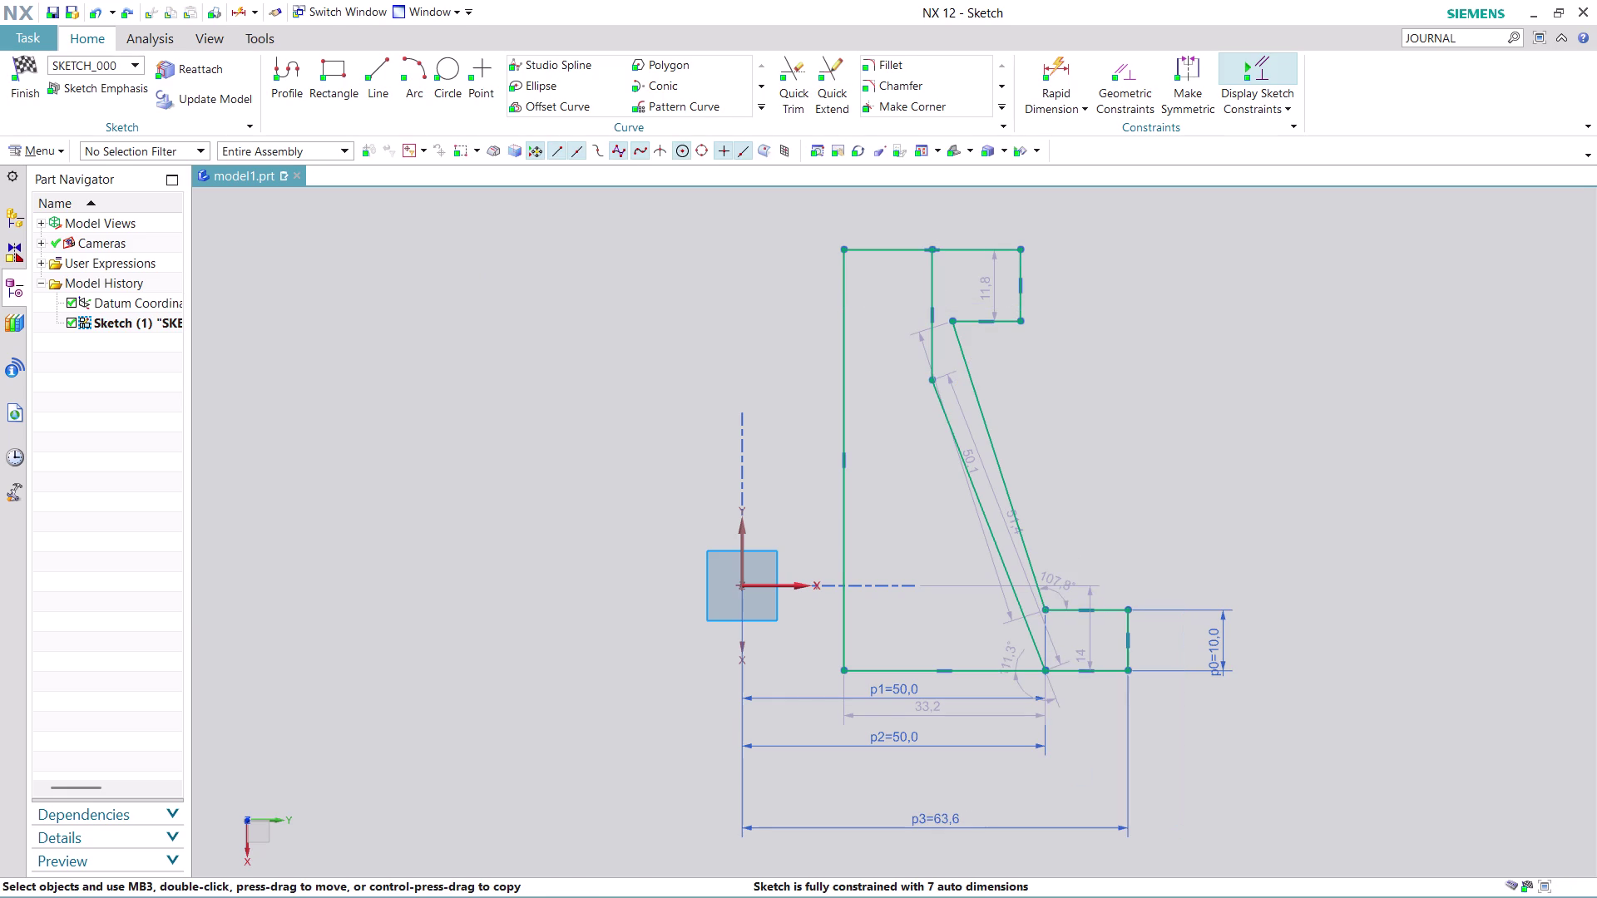